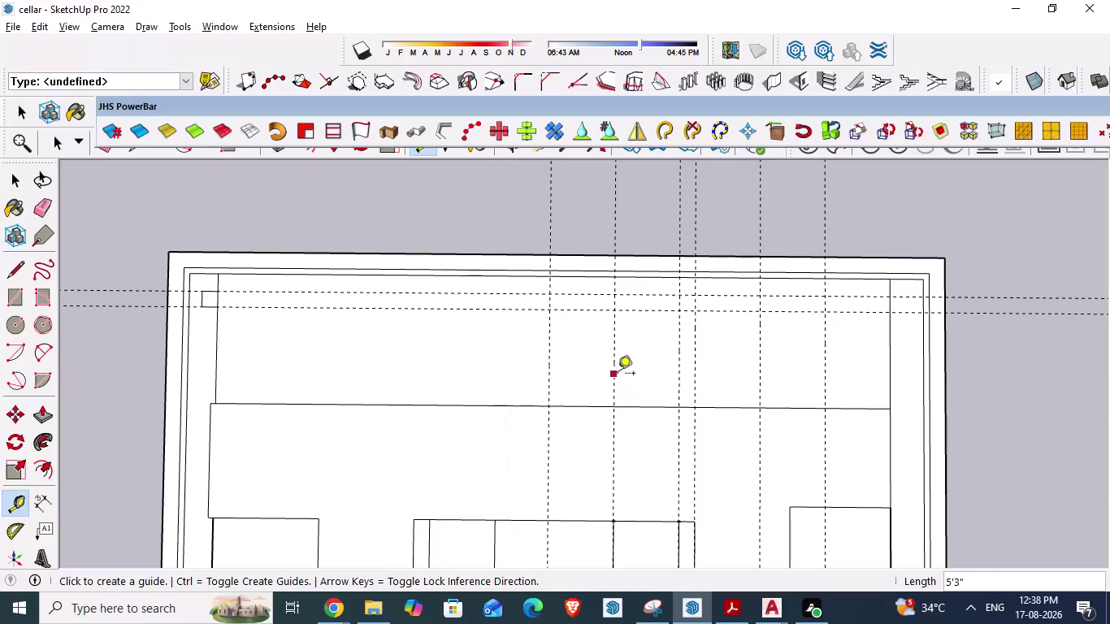
Add a vertical guide 8'3" left of the previous guide, then switch to the AutoCAD plan.
click(548, 365)
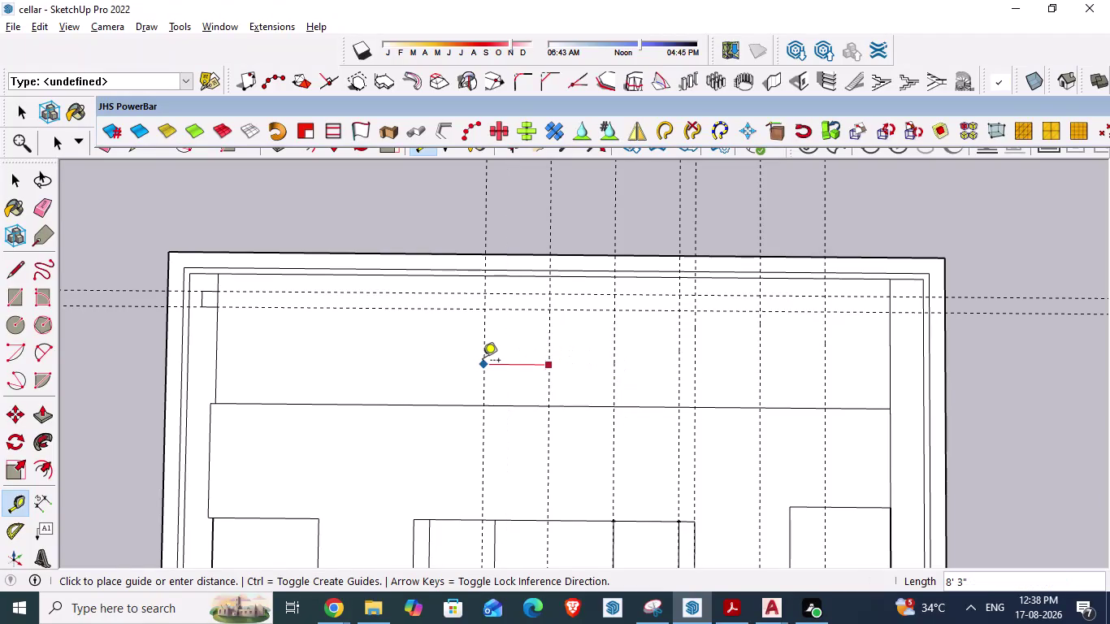
key(8)
key(BackSpace)
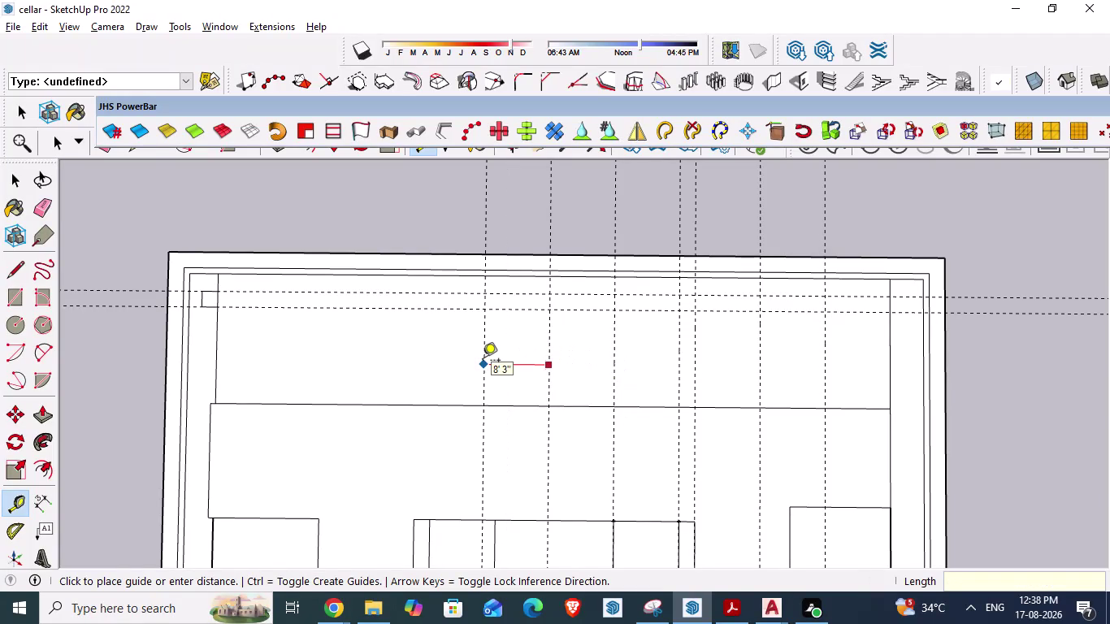
key(5)
text('8")
key(Return)
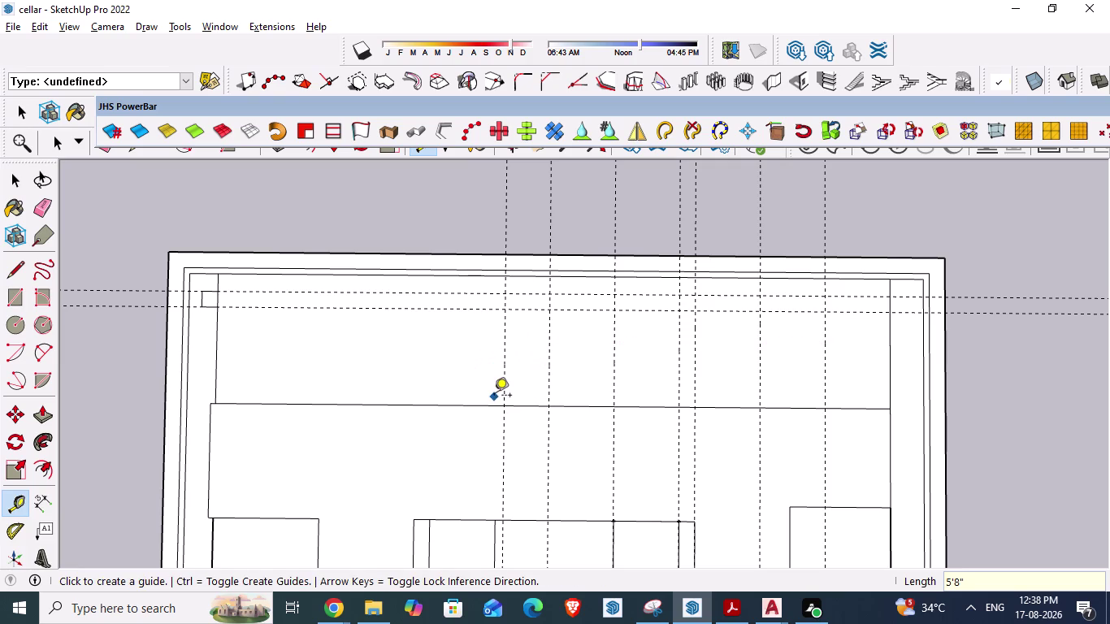
key(alt+Tab)
Zoom out in AutoCAD to check the roughly 12'-7½" bay spacing, then return to SketchUp.
key(alt+Tab)
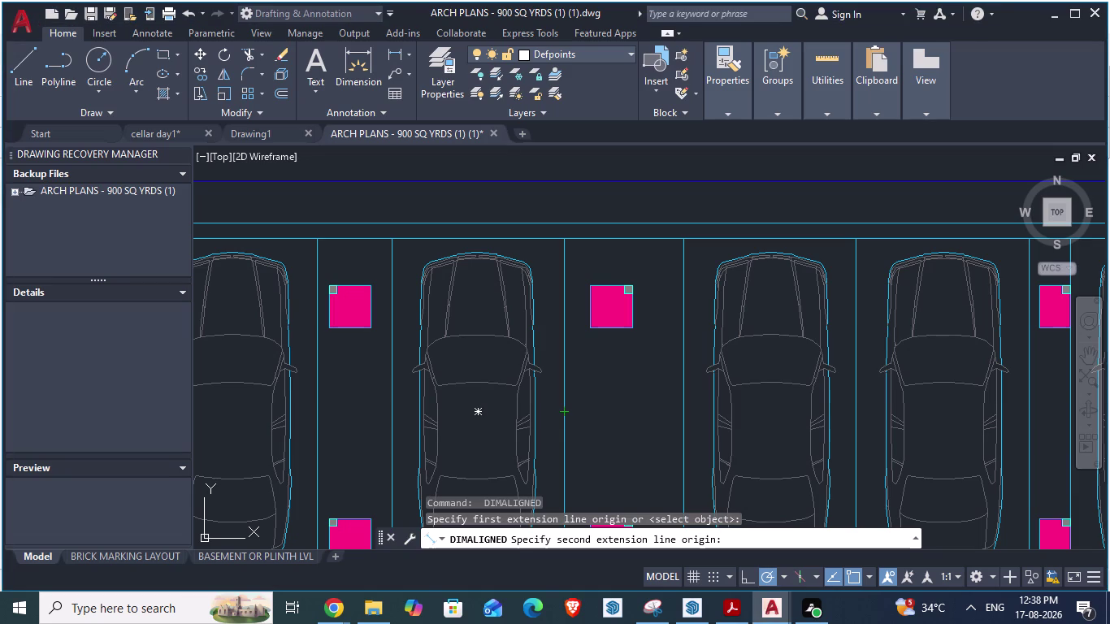
scroll(down, 3)
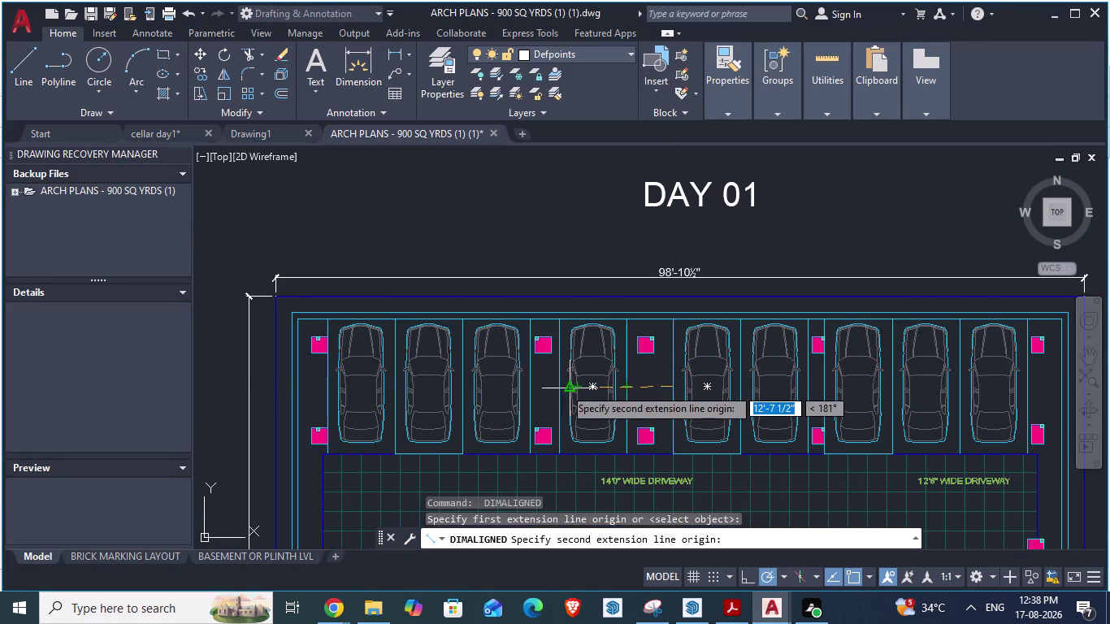
key(space)
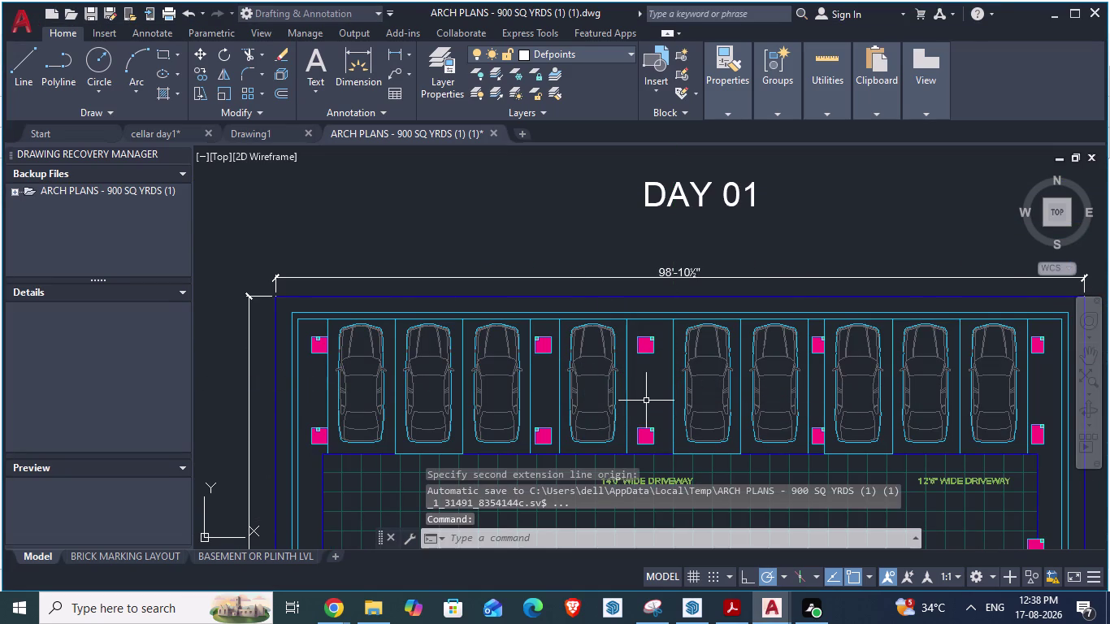
key(alt+Tab)
Place another vertical guide 8'3" further left of the last guide.
key(alt+Tab)
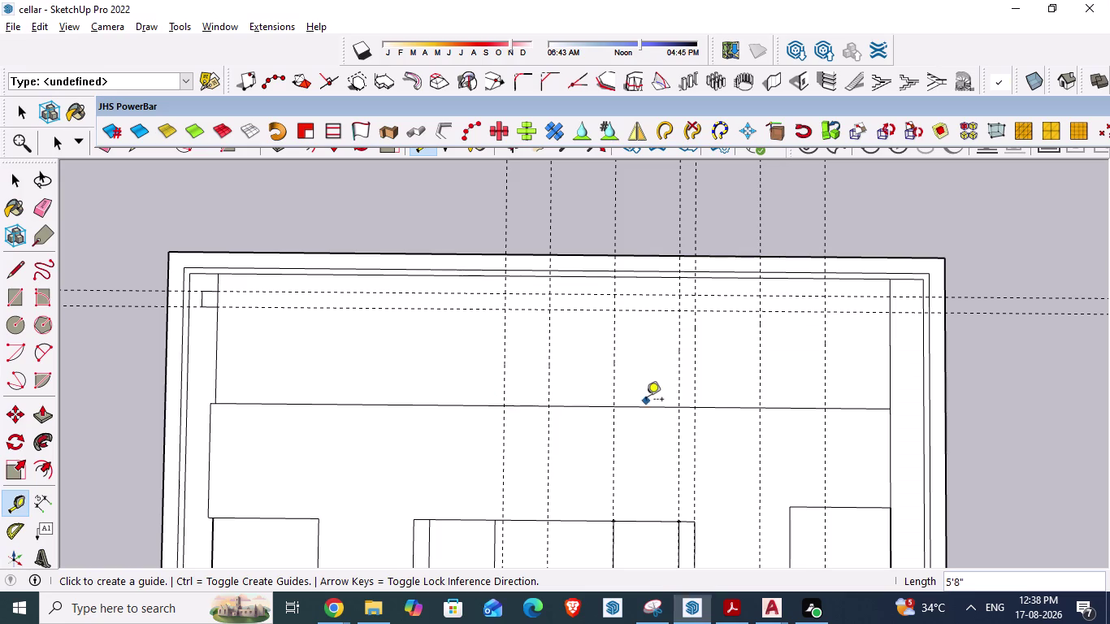
click(504, 358)
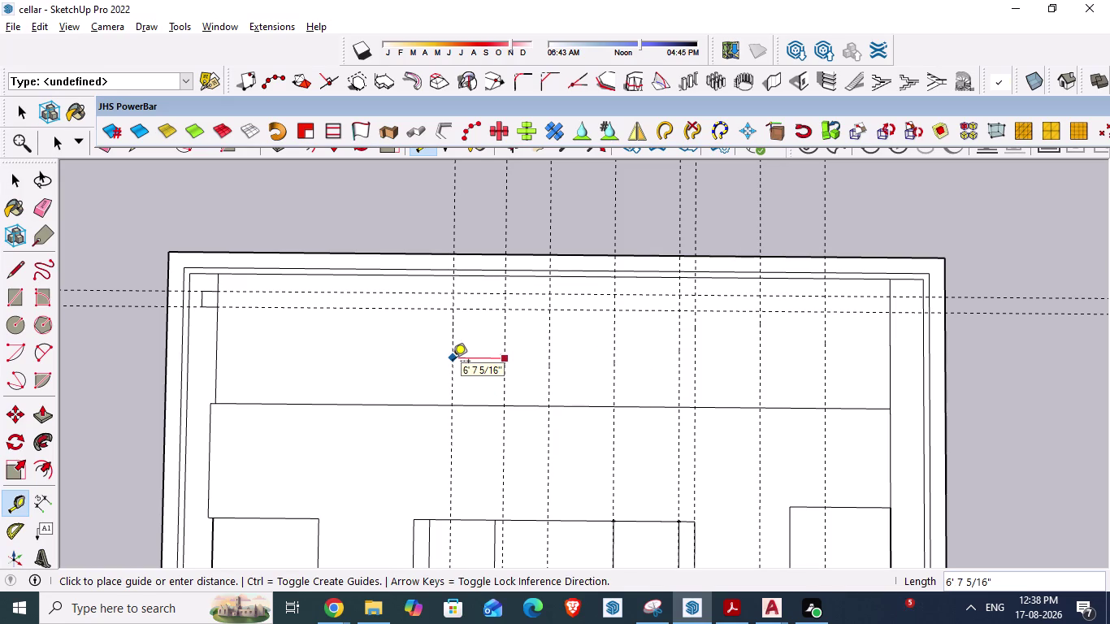
text(8'3)
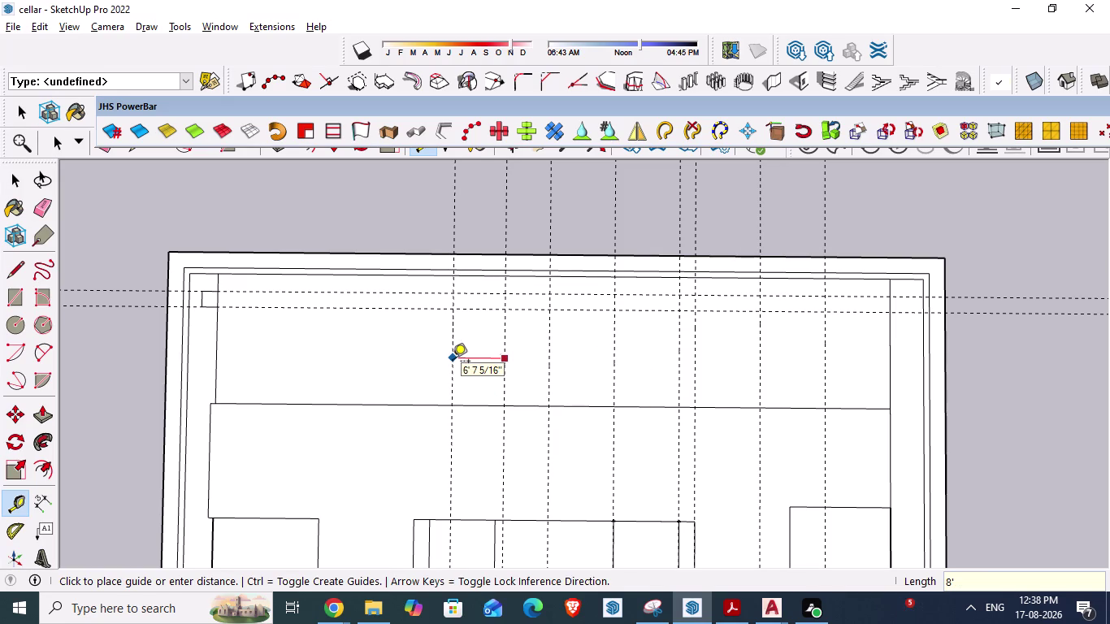
text(")
key(Return)
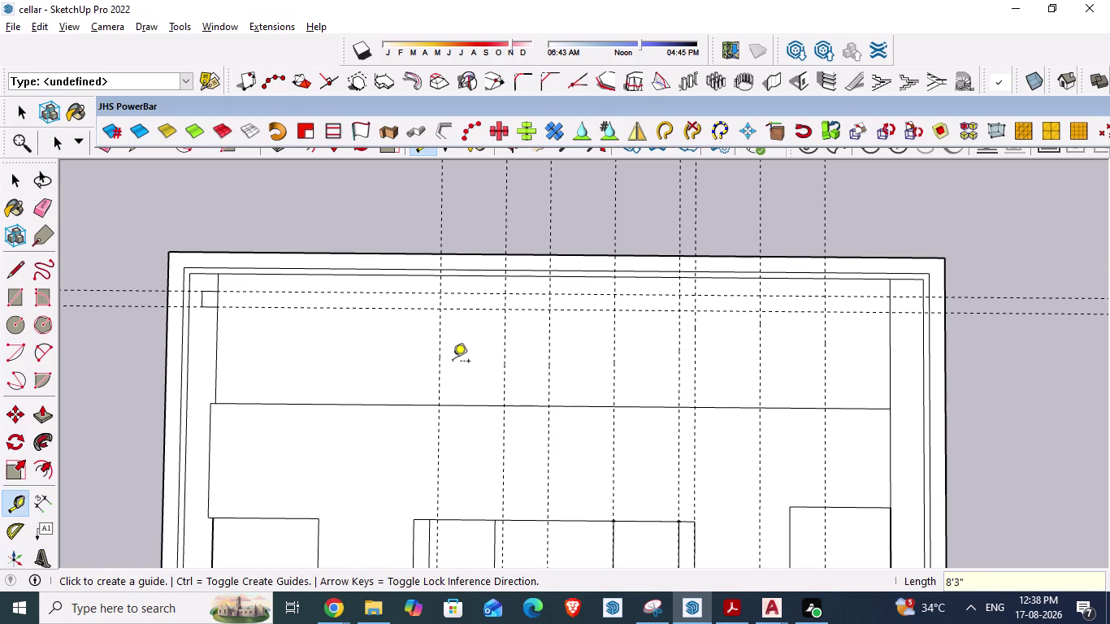
Start an aligned dimension from a column in the AutoCAD plan, then return to SketchUp.
key(alt+Tab)
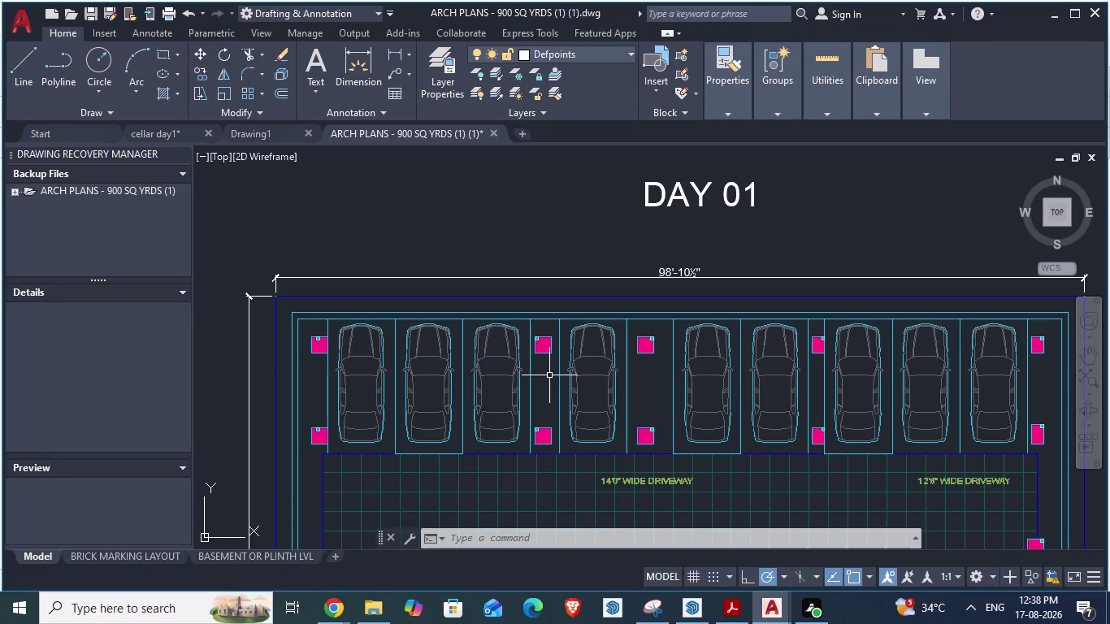
key(space)
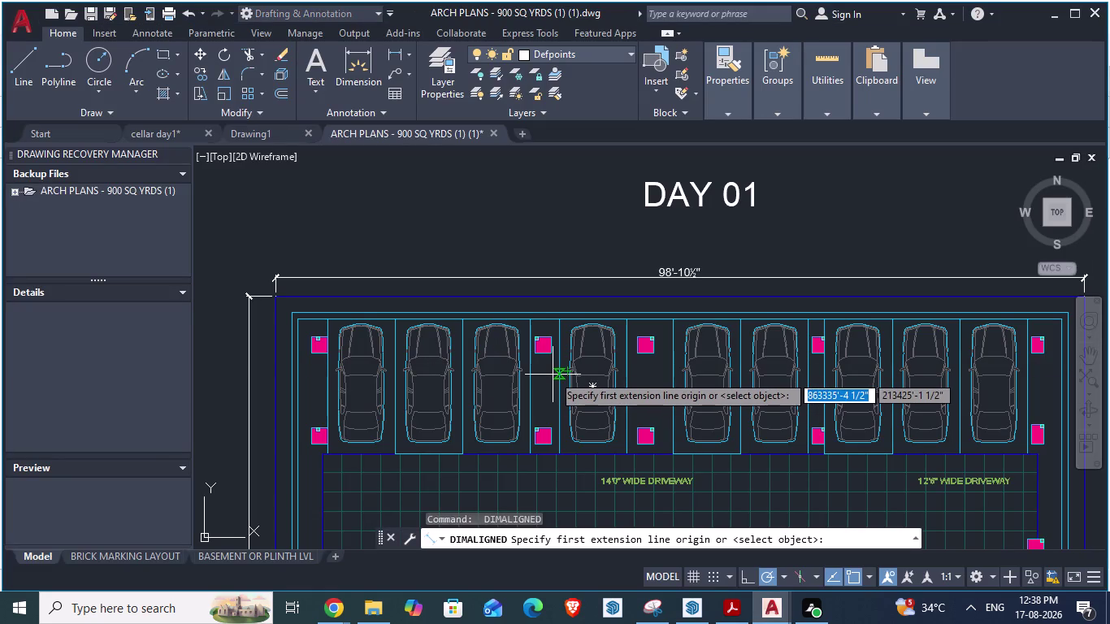
click(552, 374)
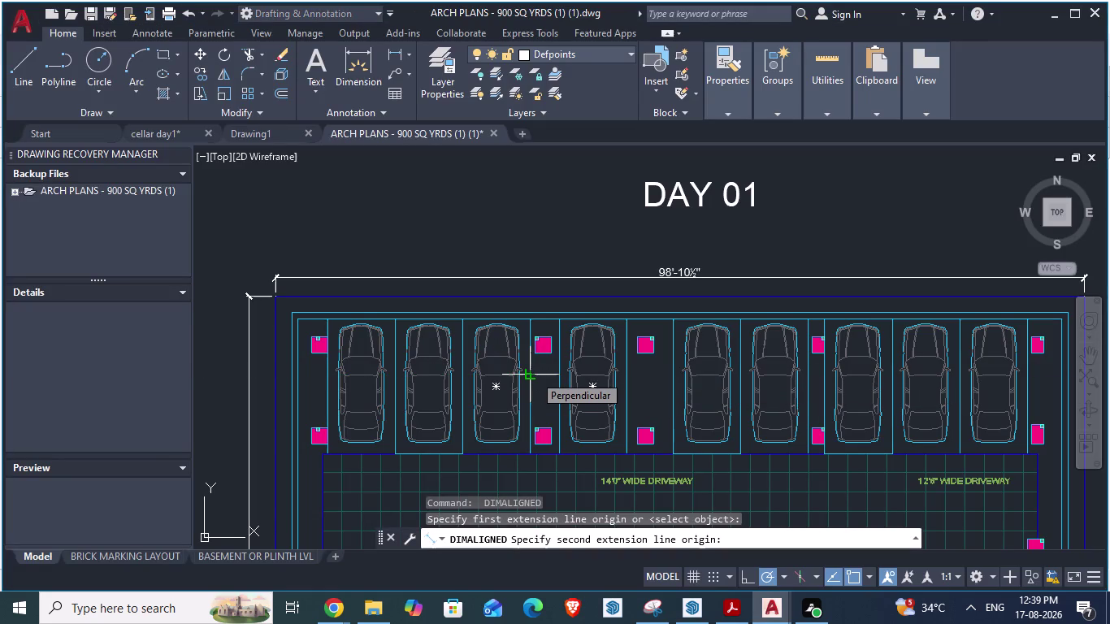
key(alt+Tab)
key(alt+Tab)
key(alt+Tab)
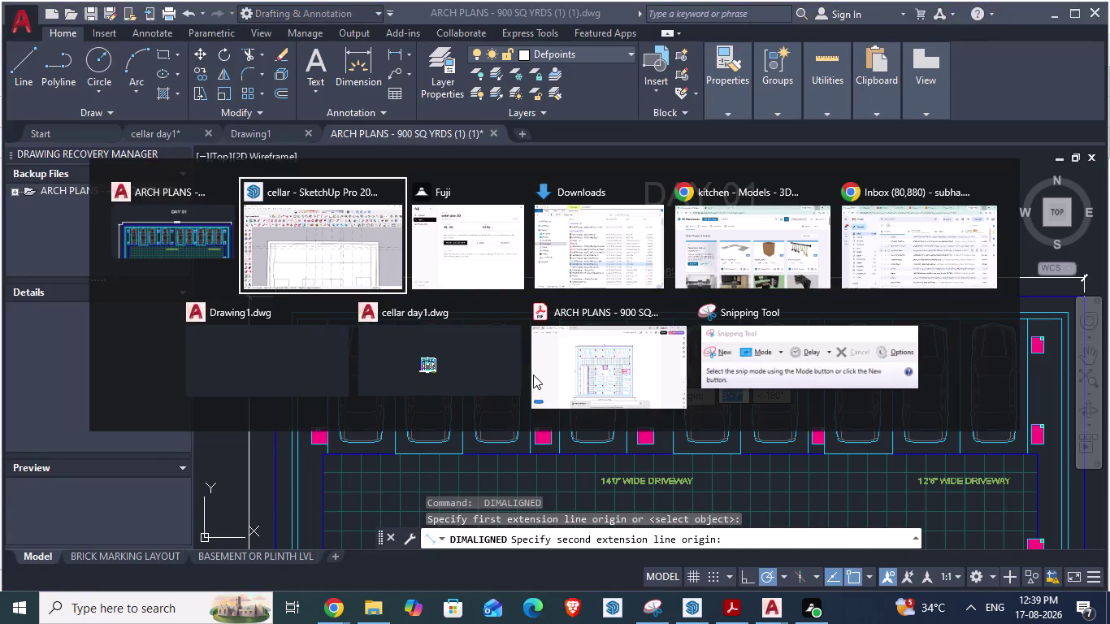
click(443, 359)
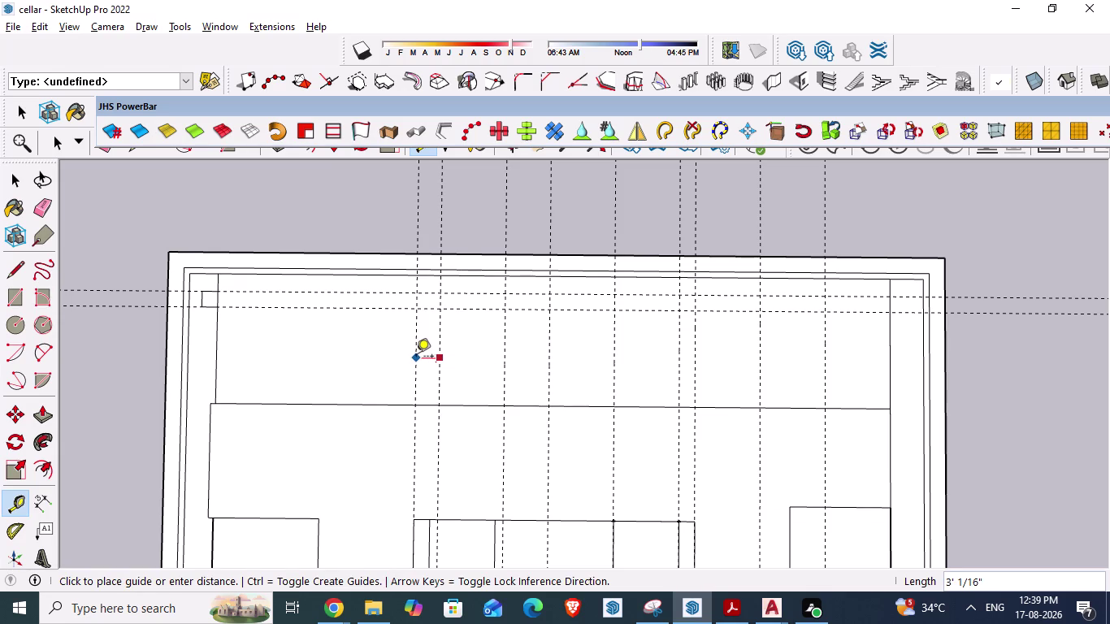
Lay guides toward the left wall at offsets of 3'7", then 8'3" and 8'3".
text(3'7")
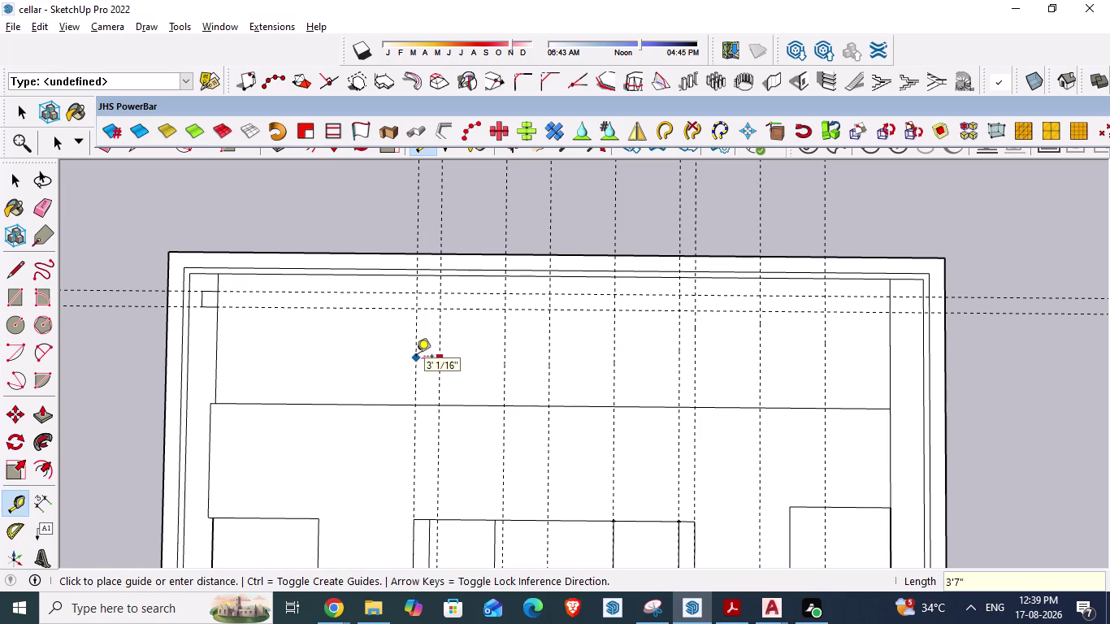
key(Return)
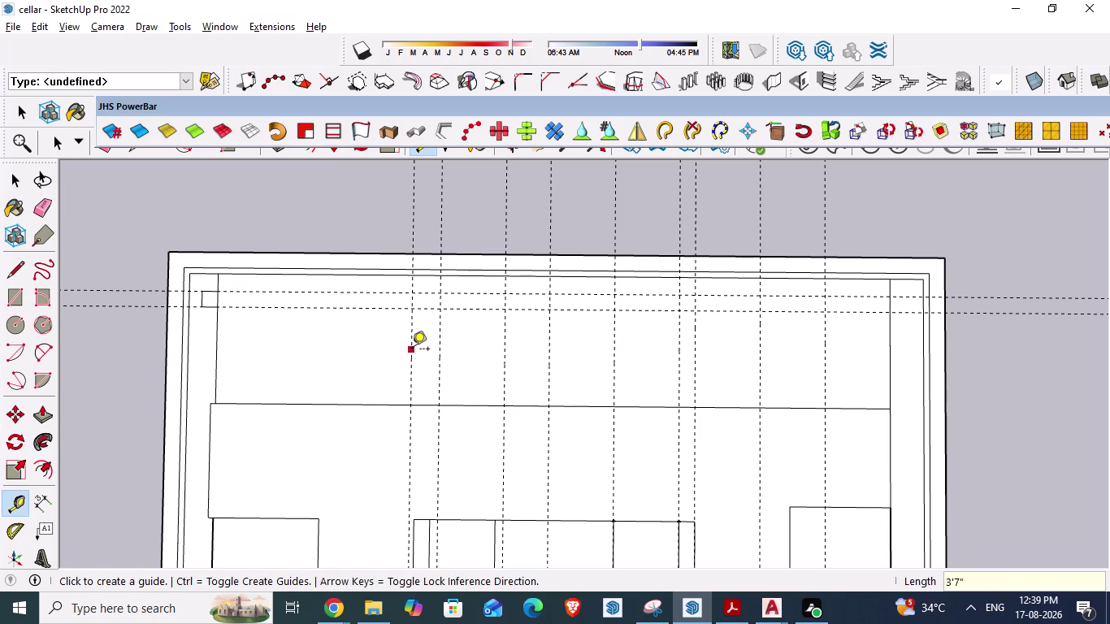
click(412, 350)
text(8')
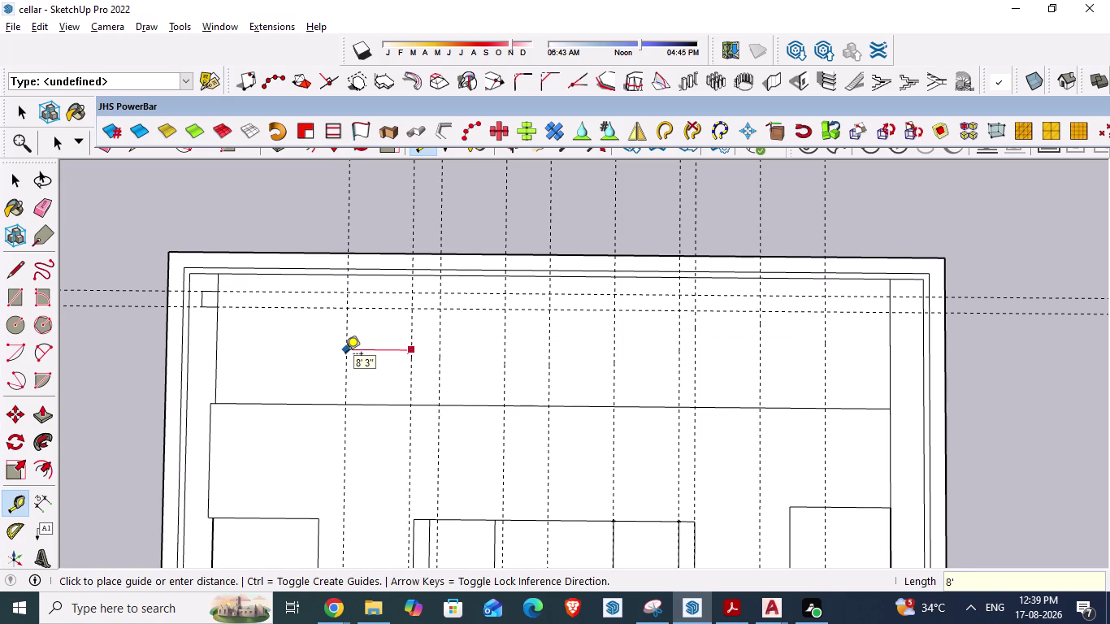
text(3")
key(Return)
click(346, 355)
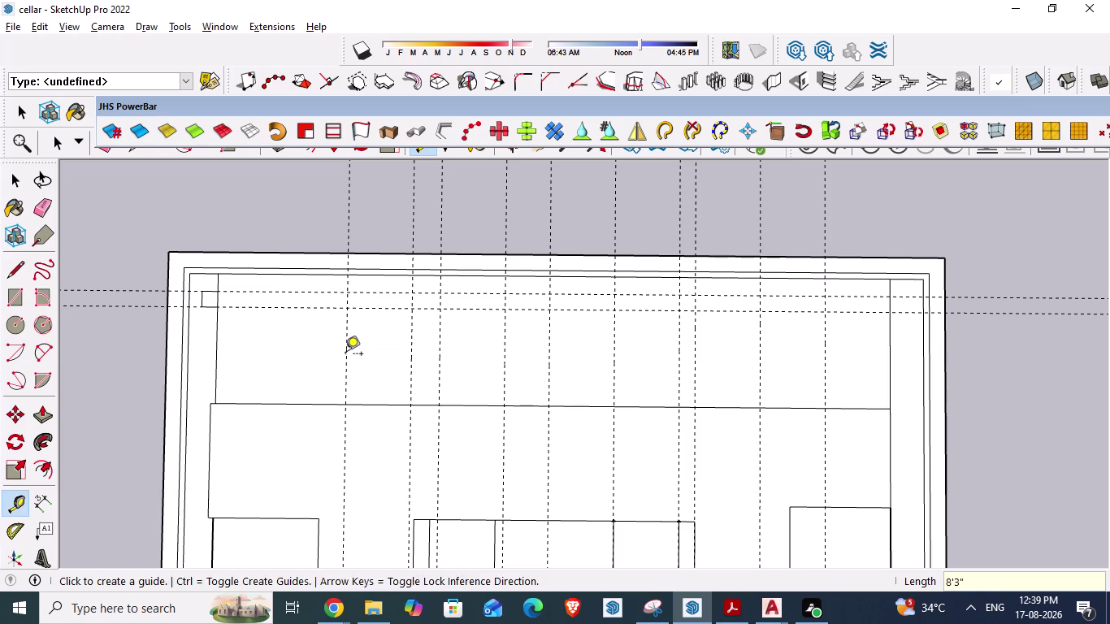
text(8')
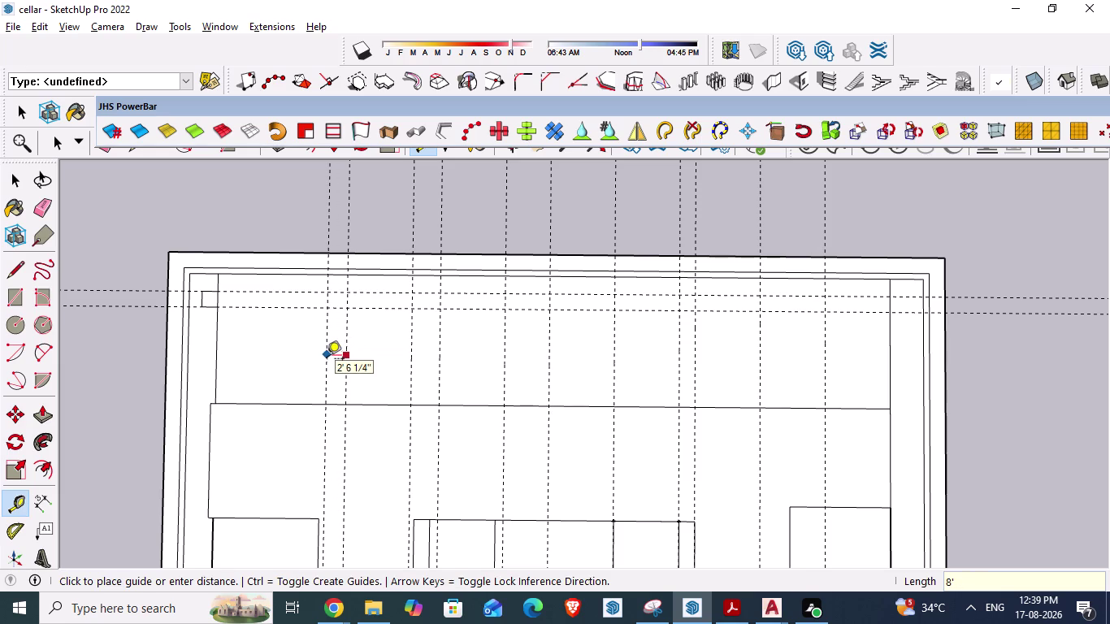
text(3")
key(Return)
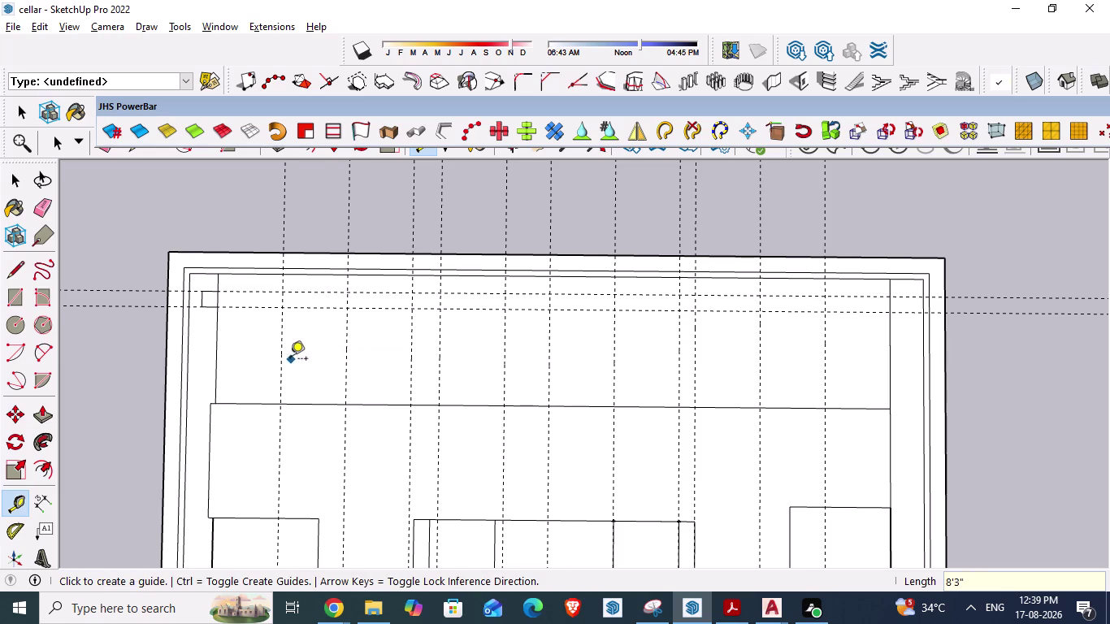
click(280, 357)
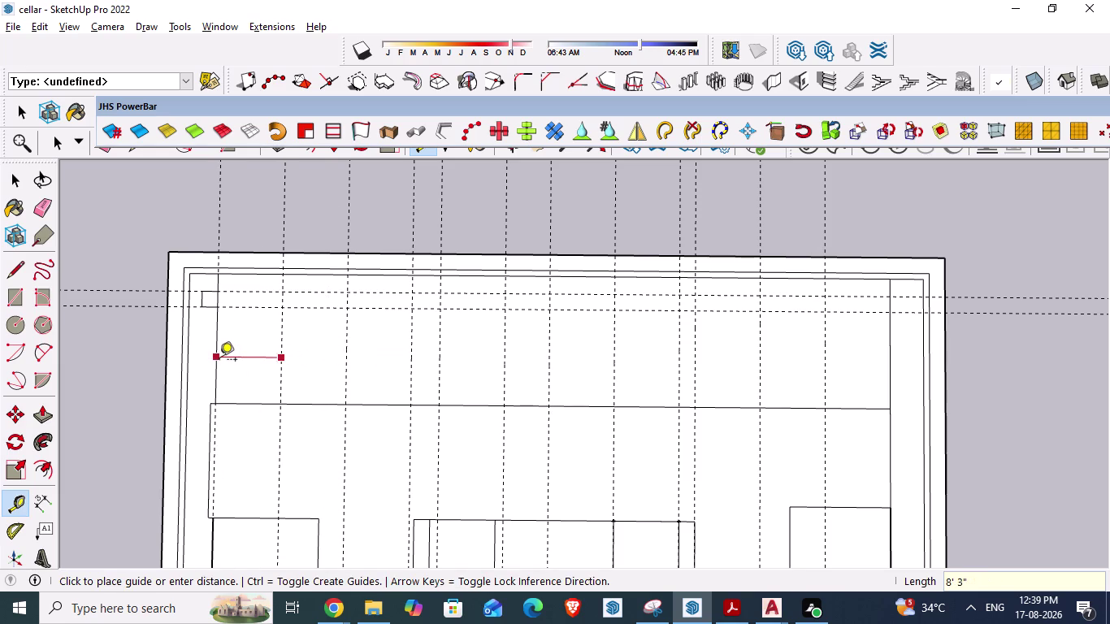
key(Escape)
Draw vertical bay lines along the five left guides from the top wall to the horizontal edge.
key(l)
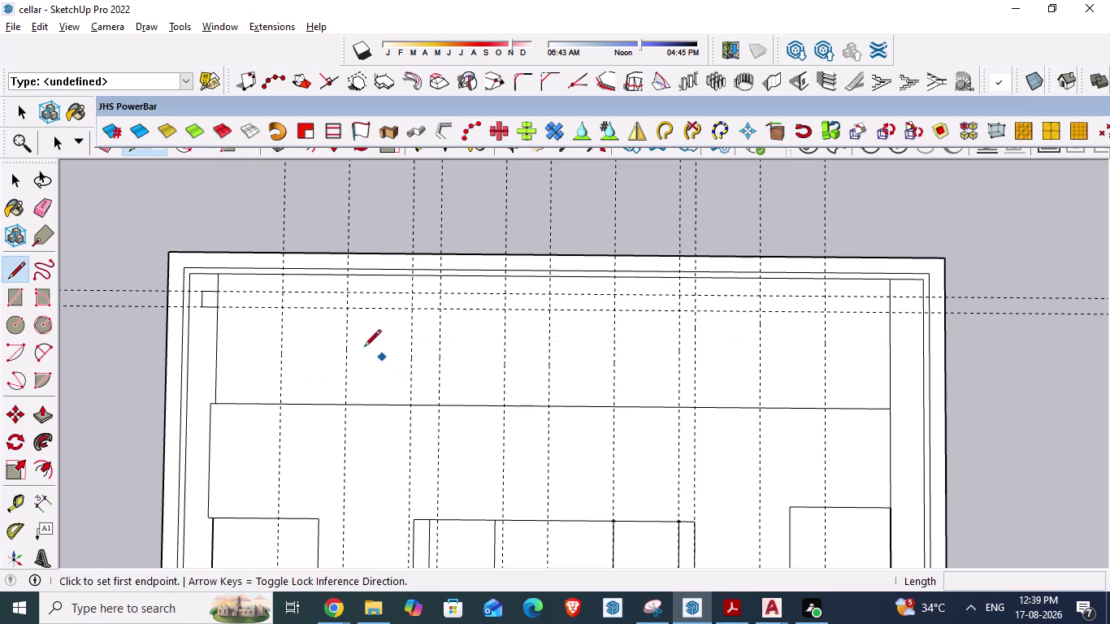
click(281, 278)
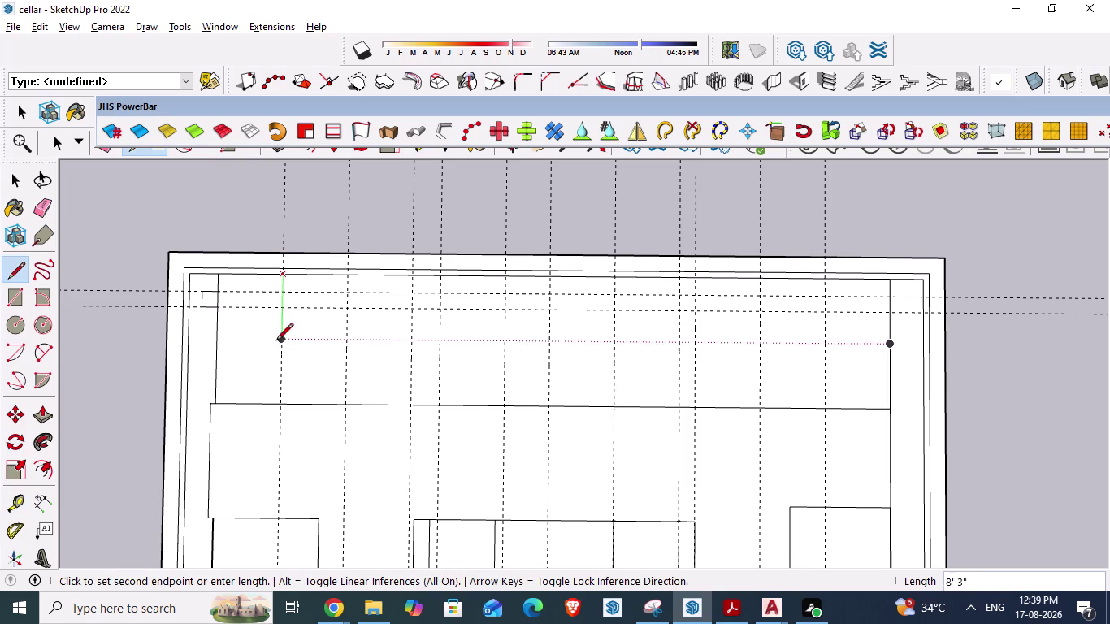
click(282, 405)
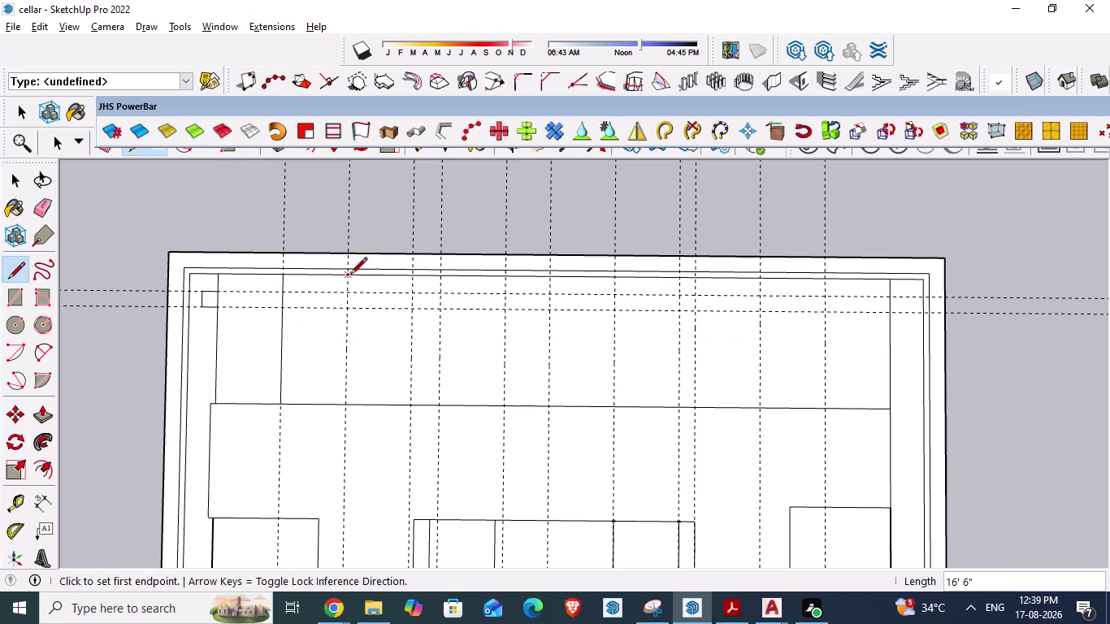
click(349, 276)
click(342, 402)
click(412, 278)
click(405, 402)
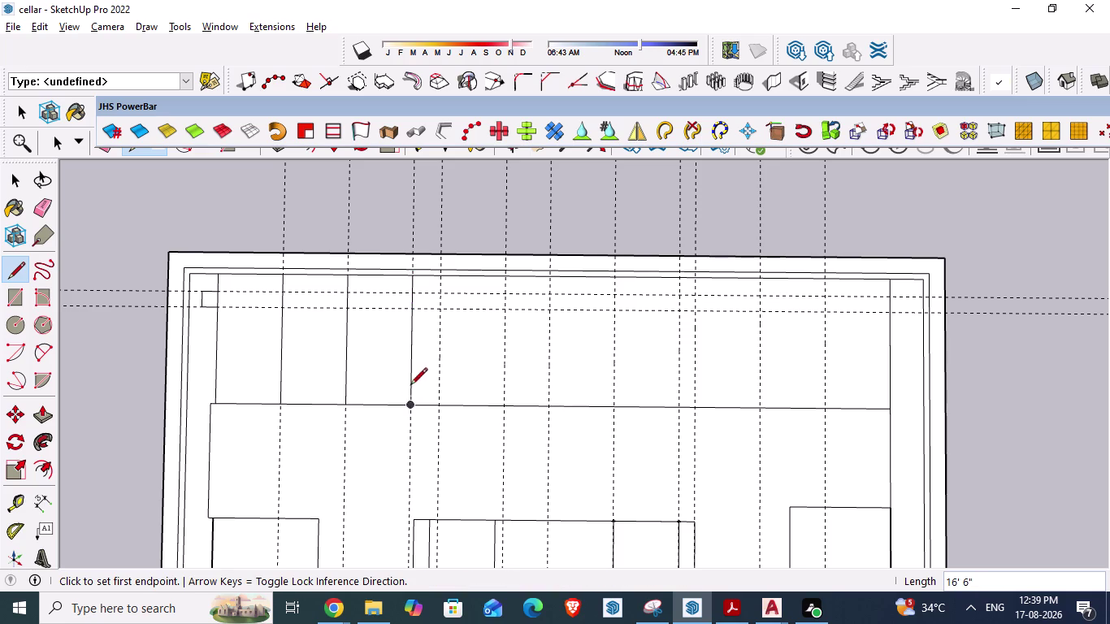
click(440, 276)
click(443, 403)
click(507, 281)
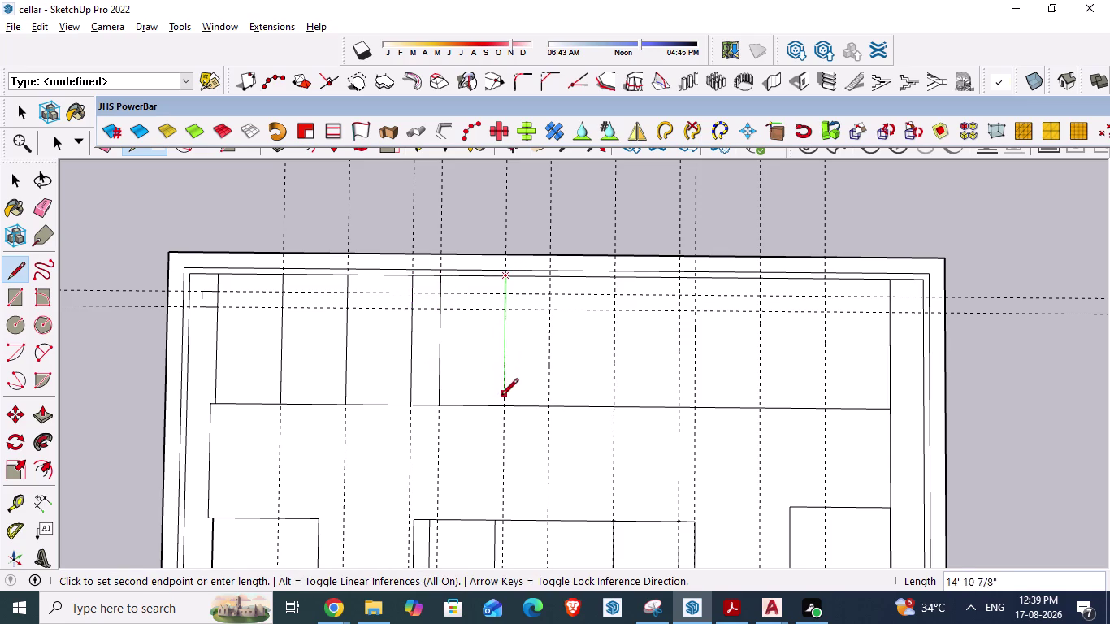
click(502, 406)
Draw the remaining bay lines along the right-hand guides, then stop drawing and save.
click(549, 280)
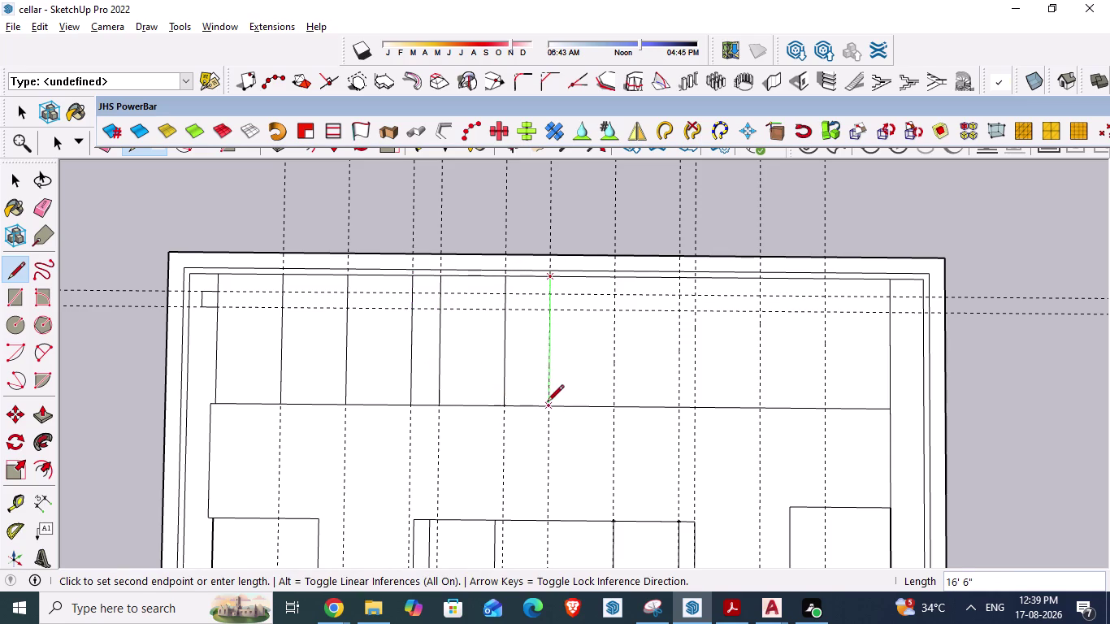
click(547, 403)
click(612, 281)
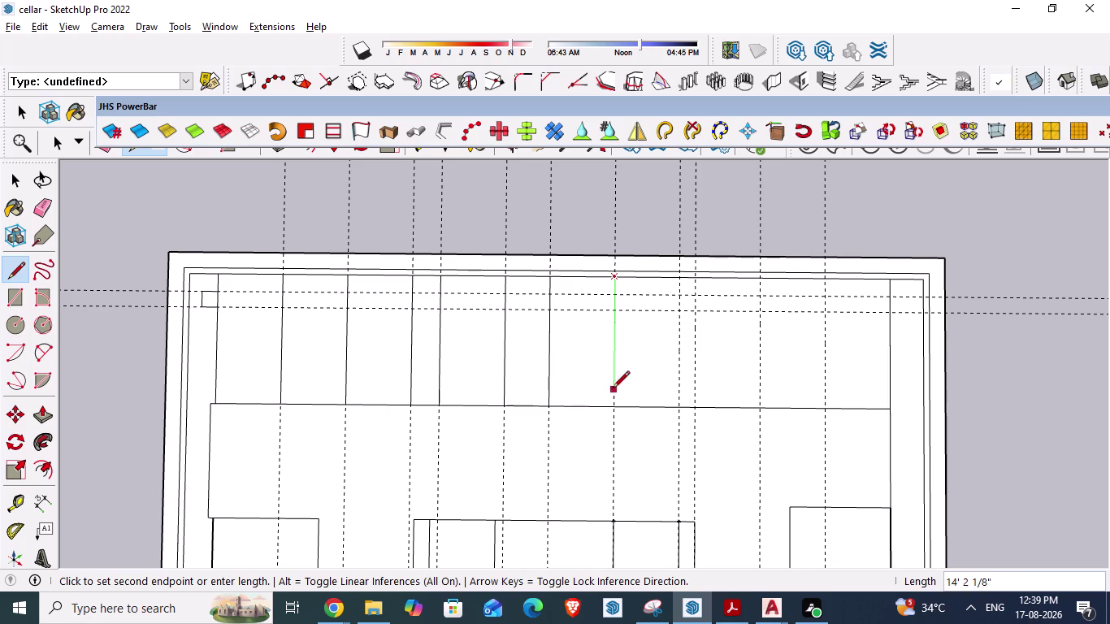
click(612, 405)
click(678, 279)
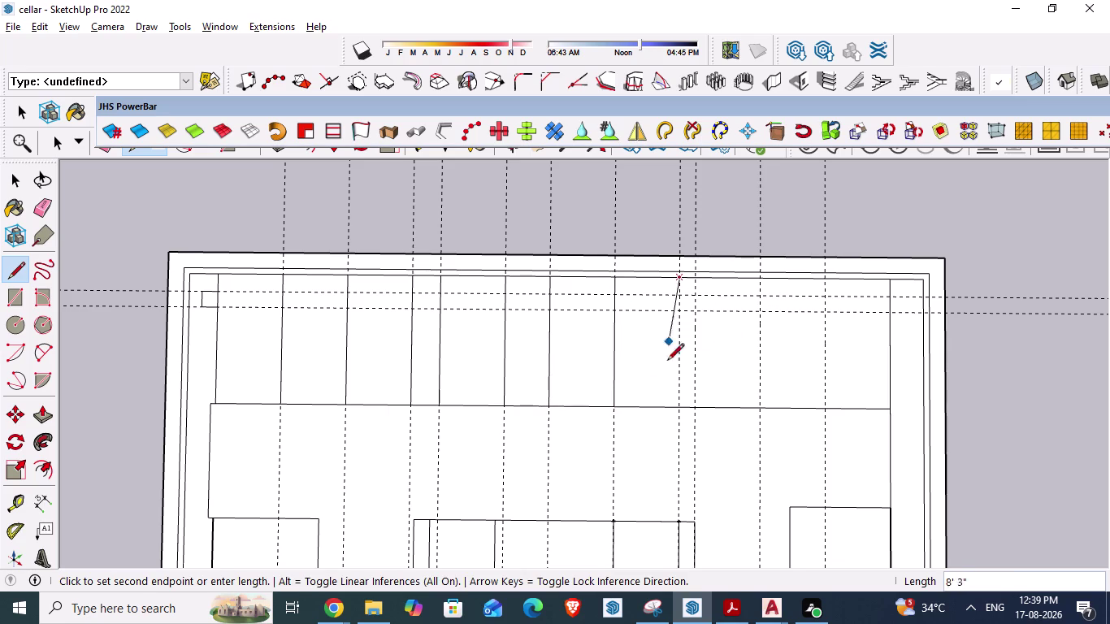
click(676, 403)
click(697, 281)
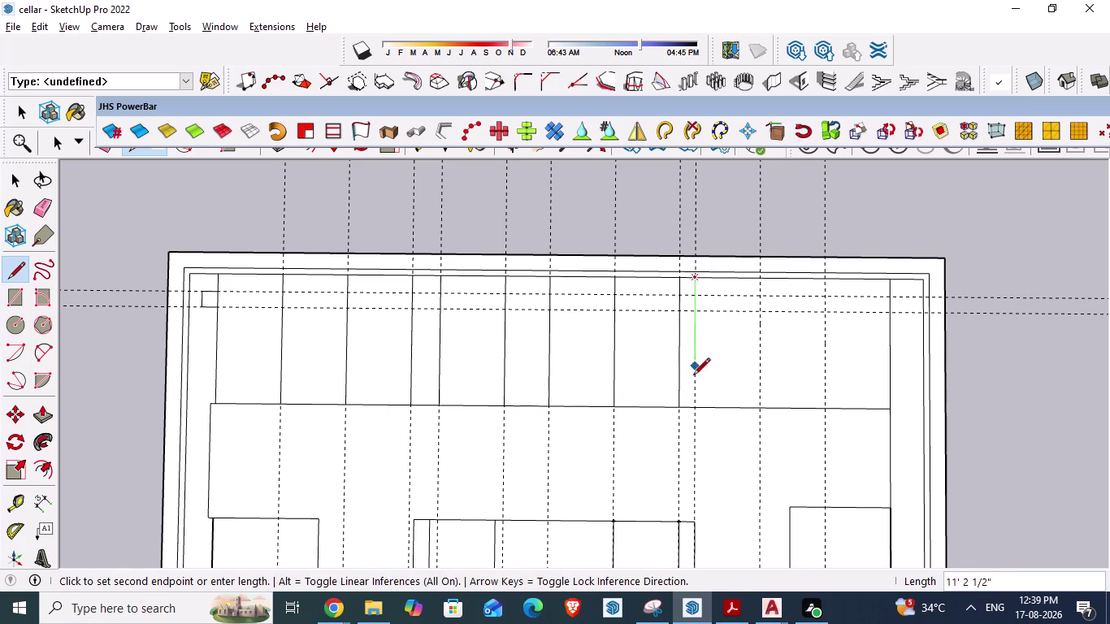
click(700, 402)
click(759, 281)
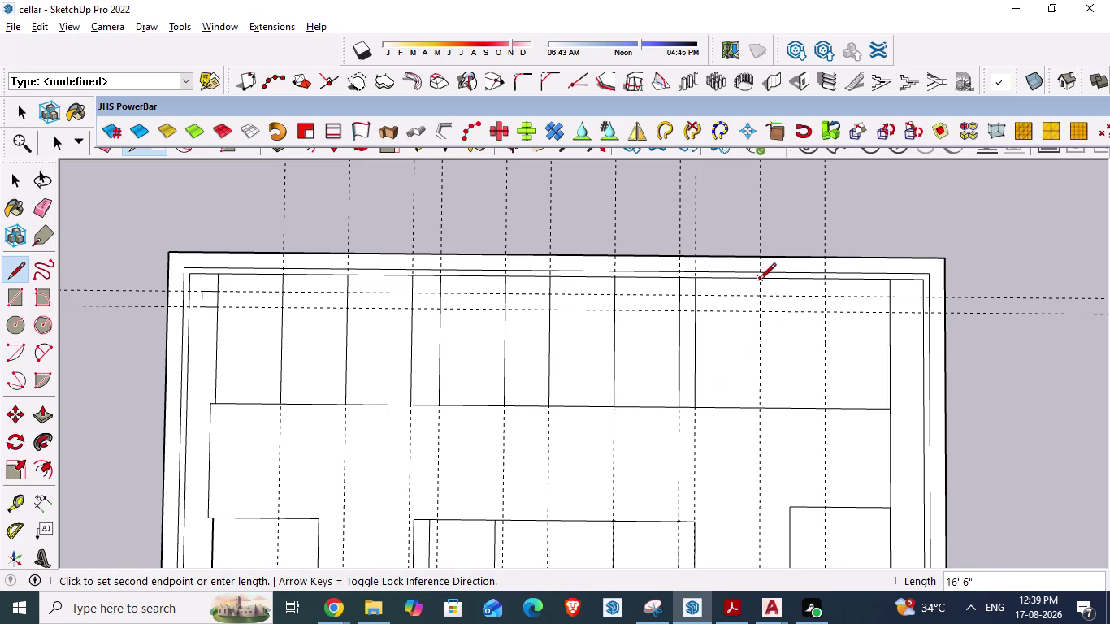
click(762, 405)
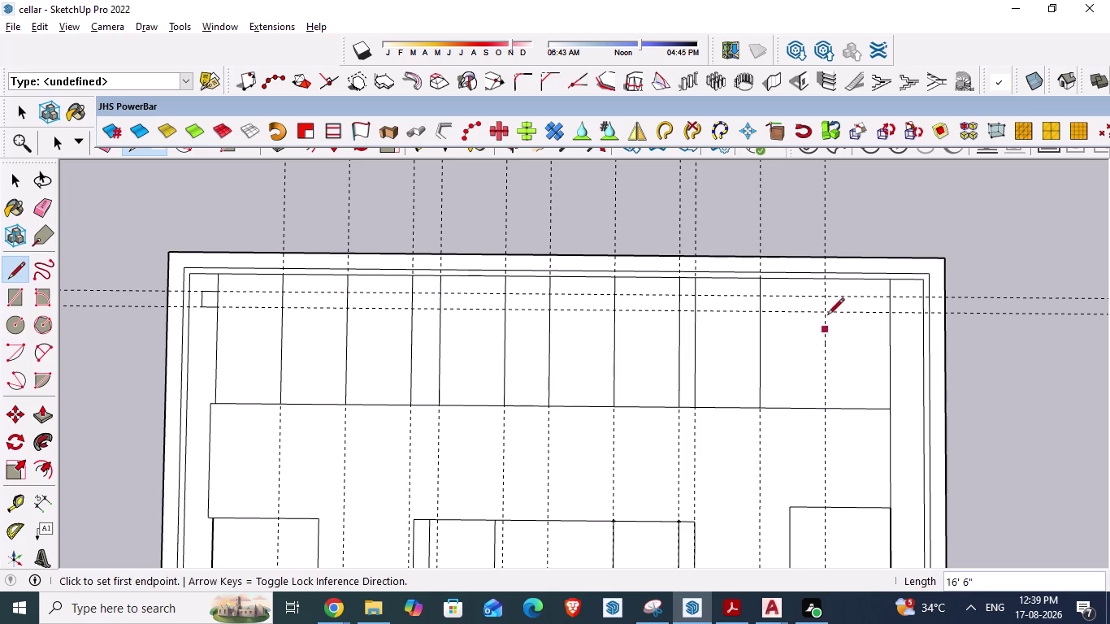
click(826, 281)
click(829, 407)
key(space)
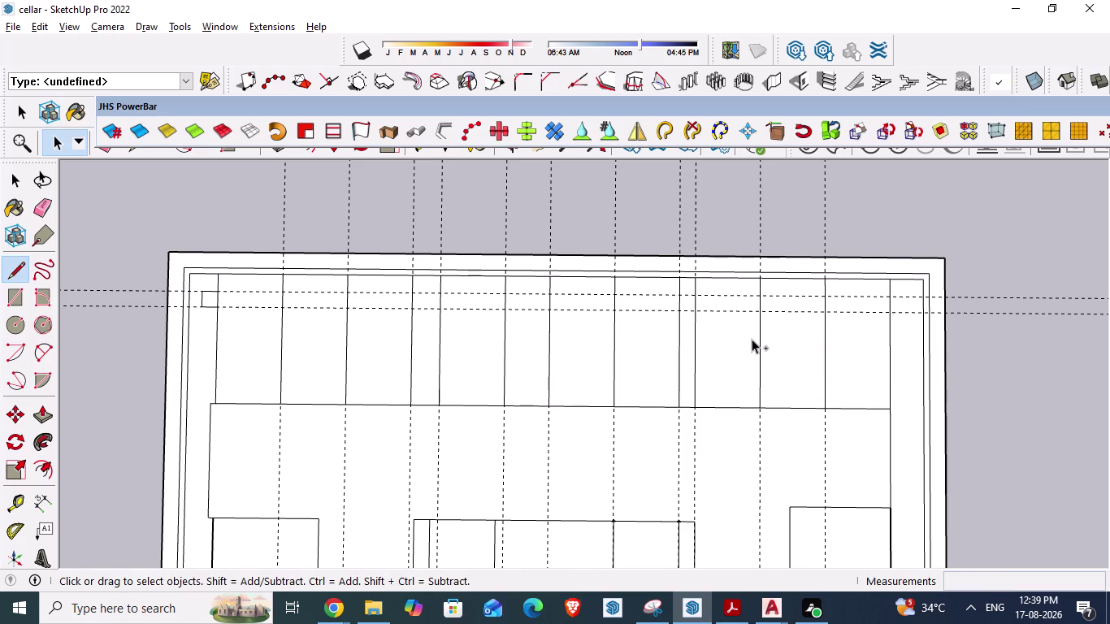
key(ctrl+s)
Pick the Dimension tool and cancel a mistaken dimension started from the left wall.
scroll(up, 3)
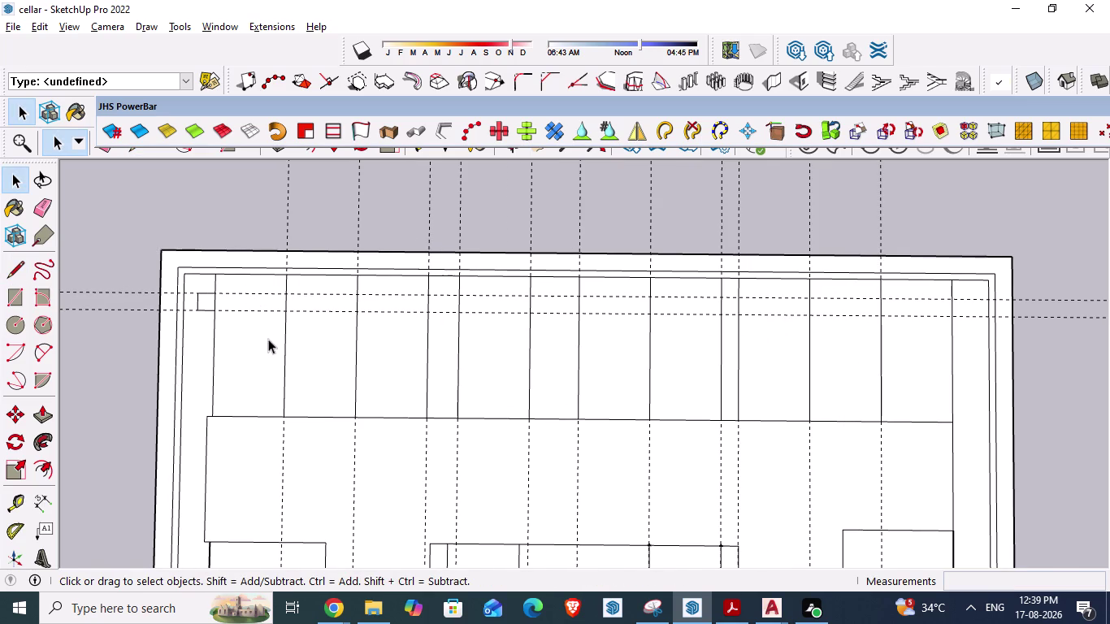
click(41, 502)
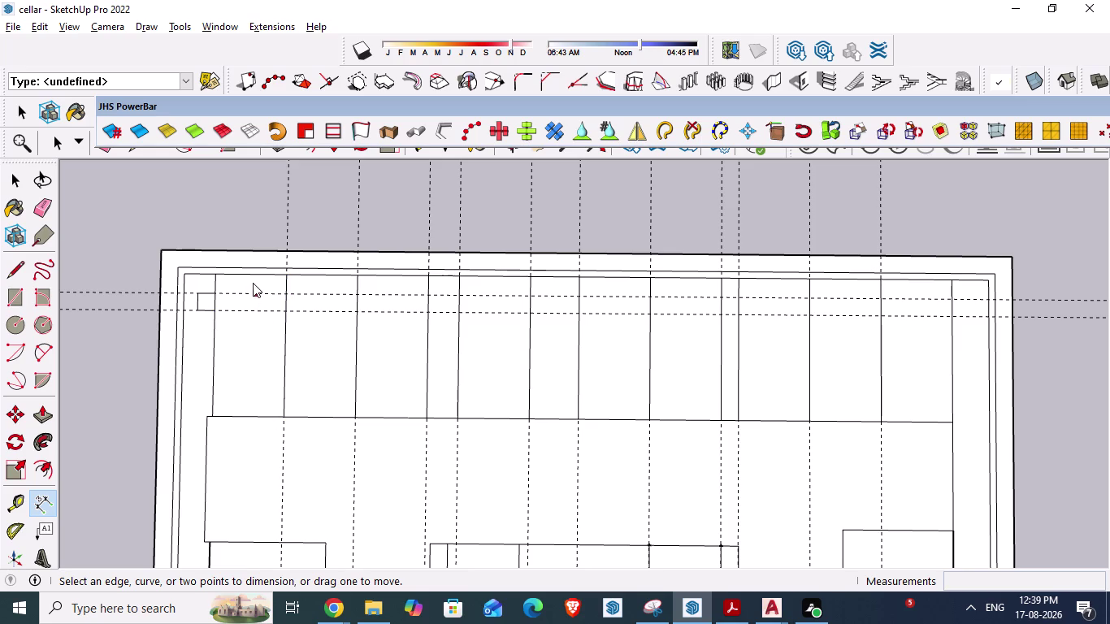
click(212, 371)
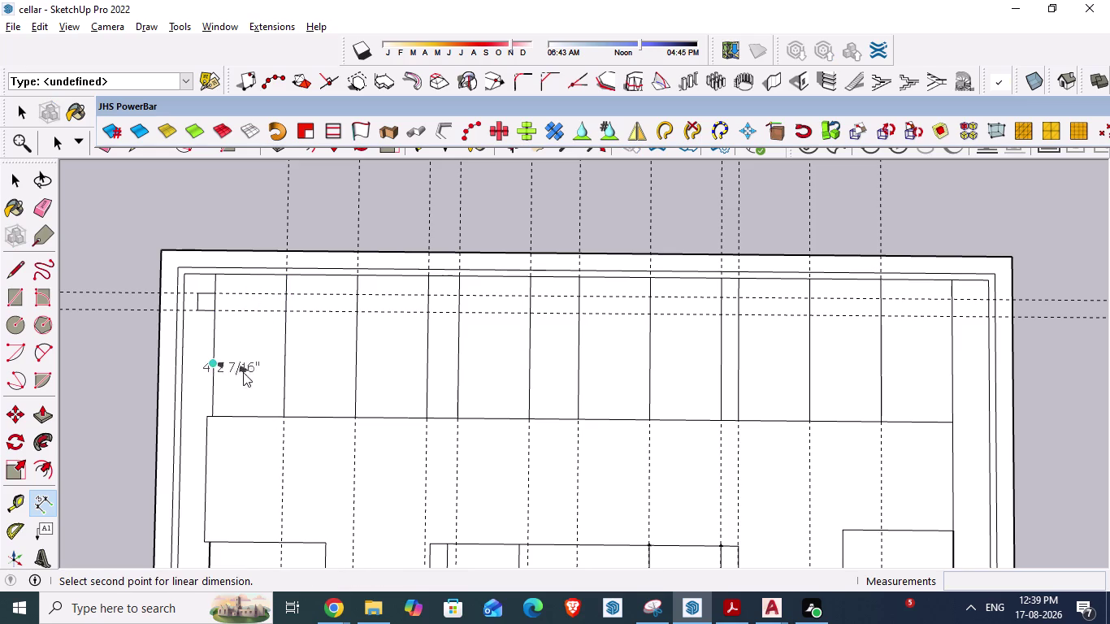
click(283, 365)
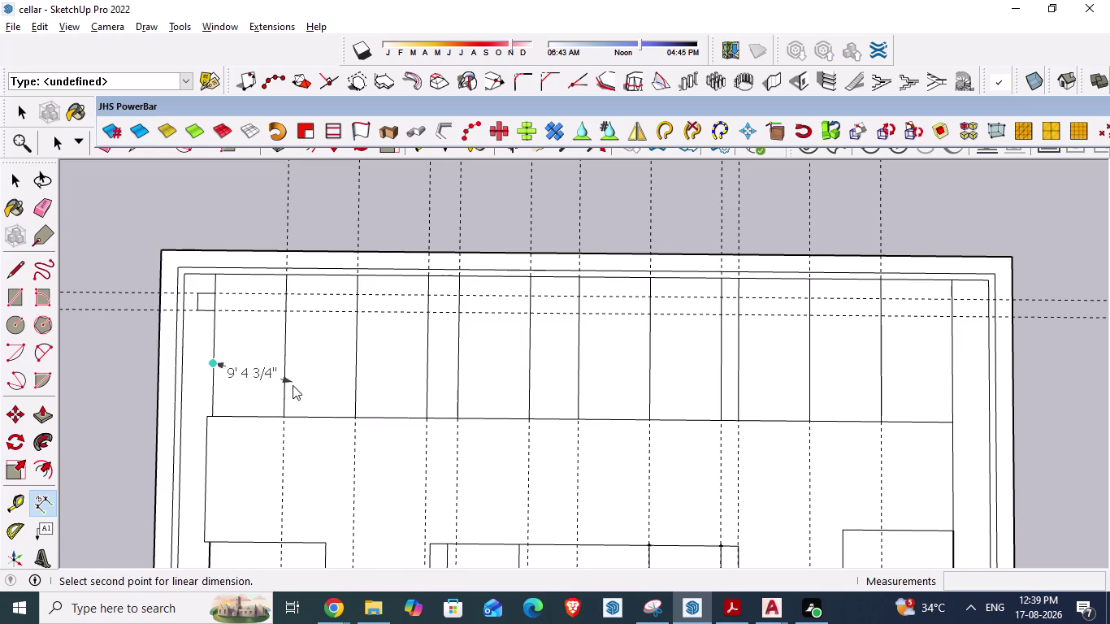
click(284, 363)
click(283, 361)
key(Escape)
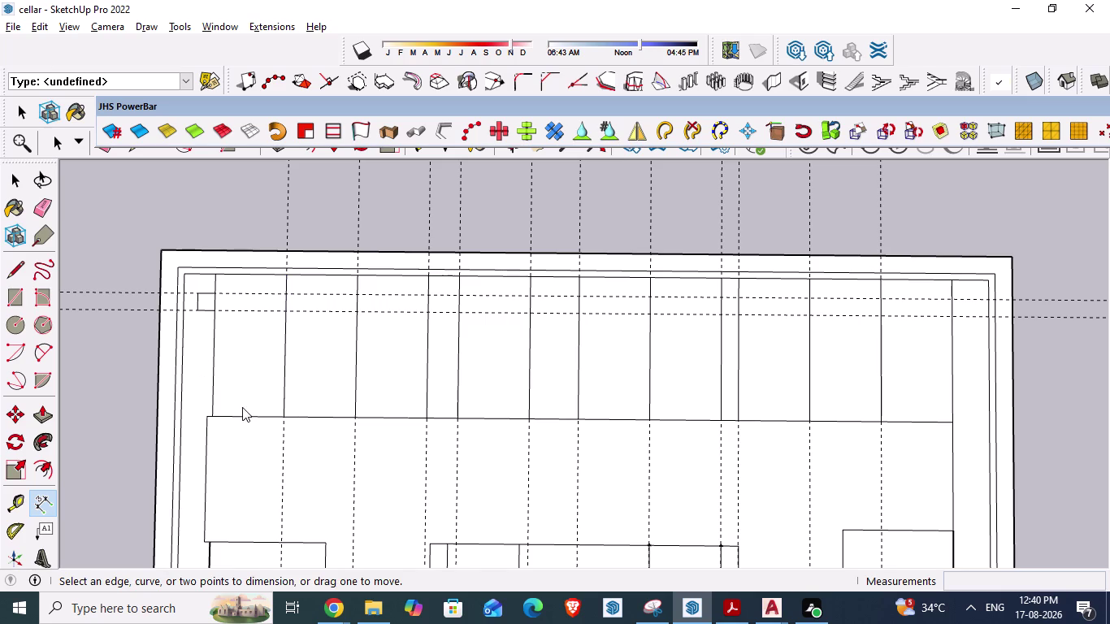
Dimension the first two 8' 3" bays along the horizontal edge.
click(46, 499)
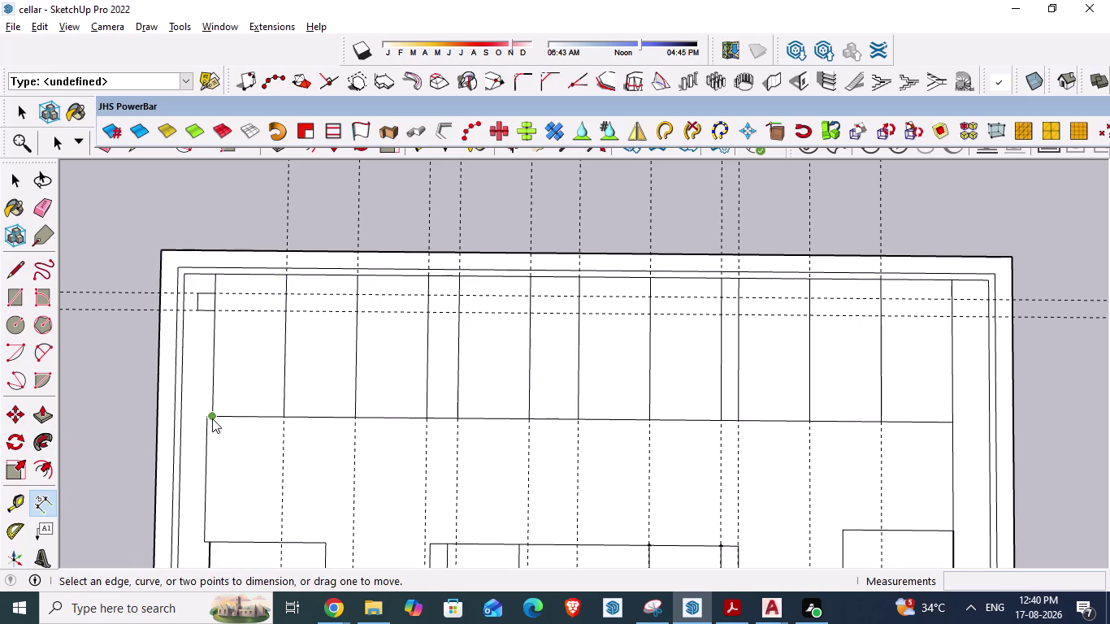
click(212, 418)
click(278, 415)
click(273, 400)
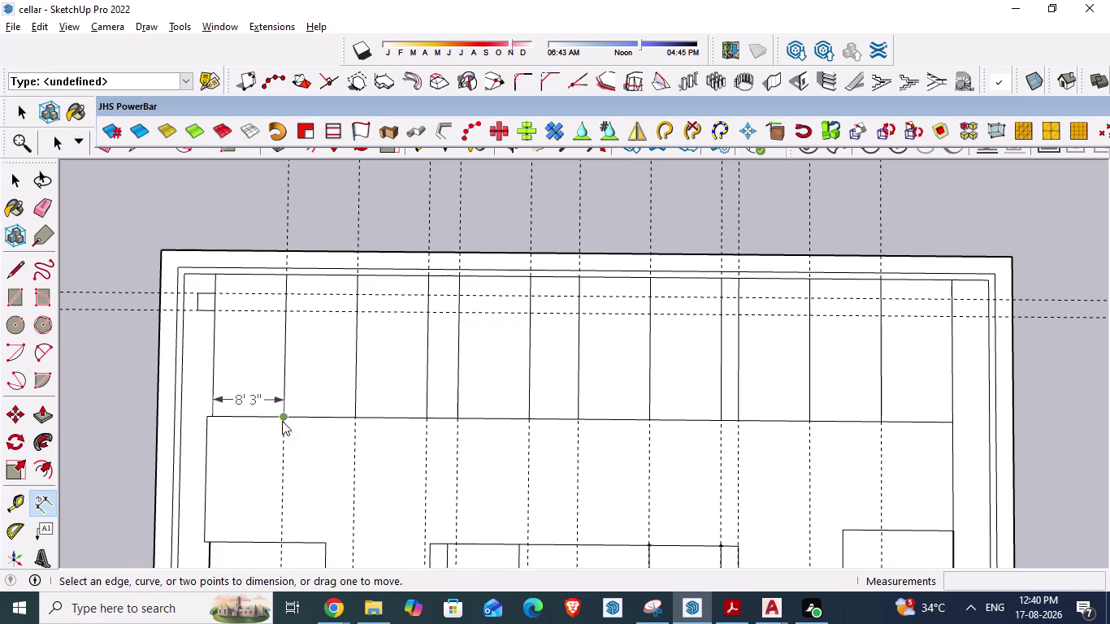
click(284, 417)
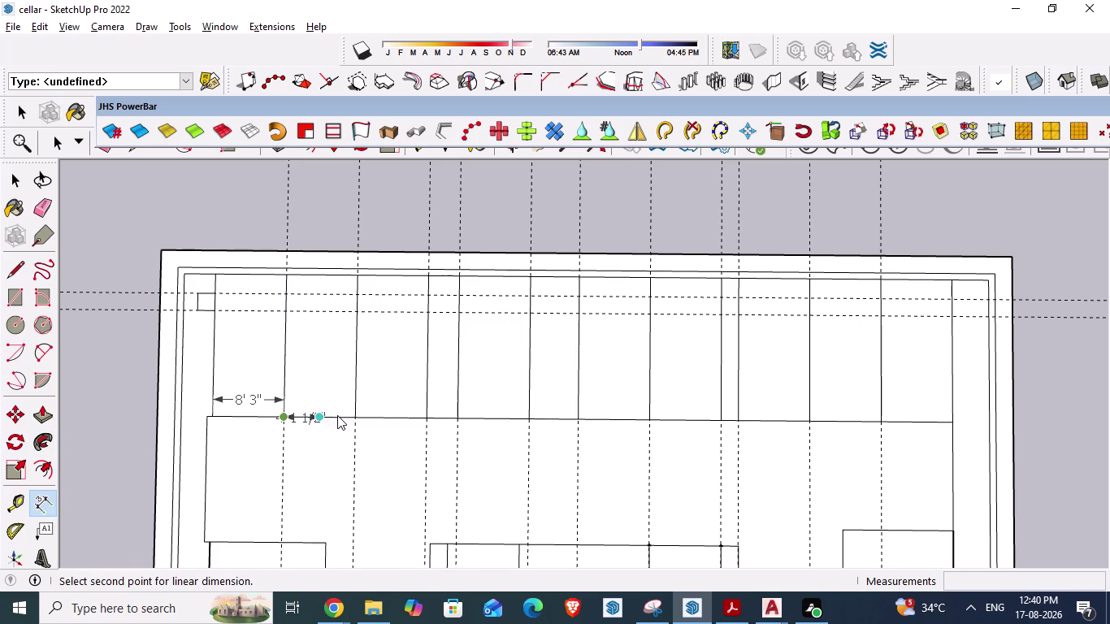
click(350, 418)
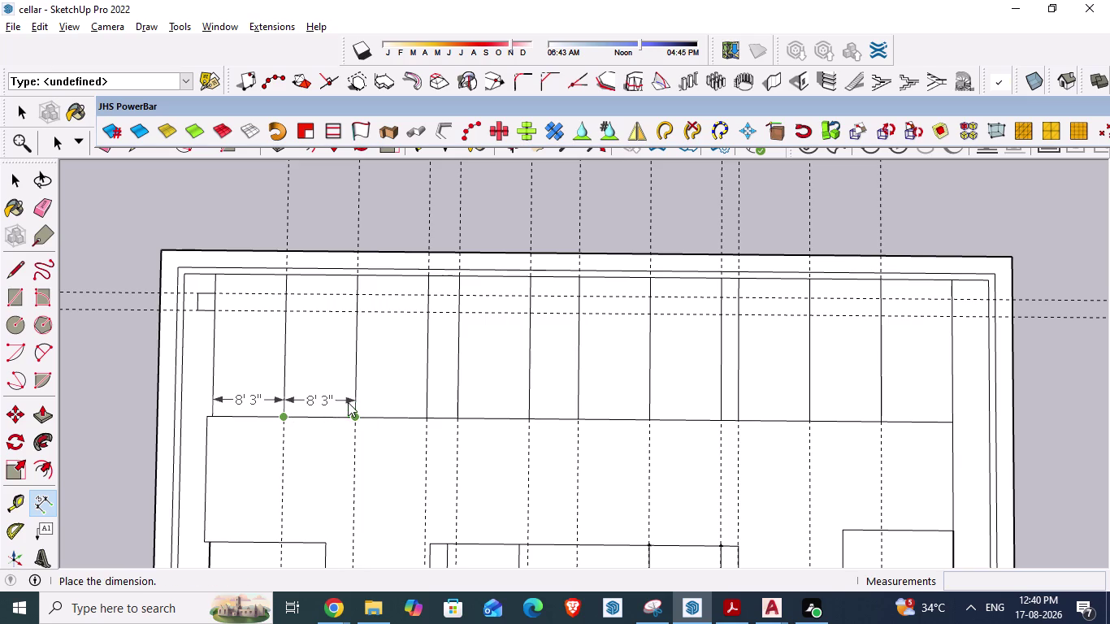
click(348, 402)
click(356, 414)
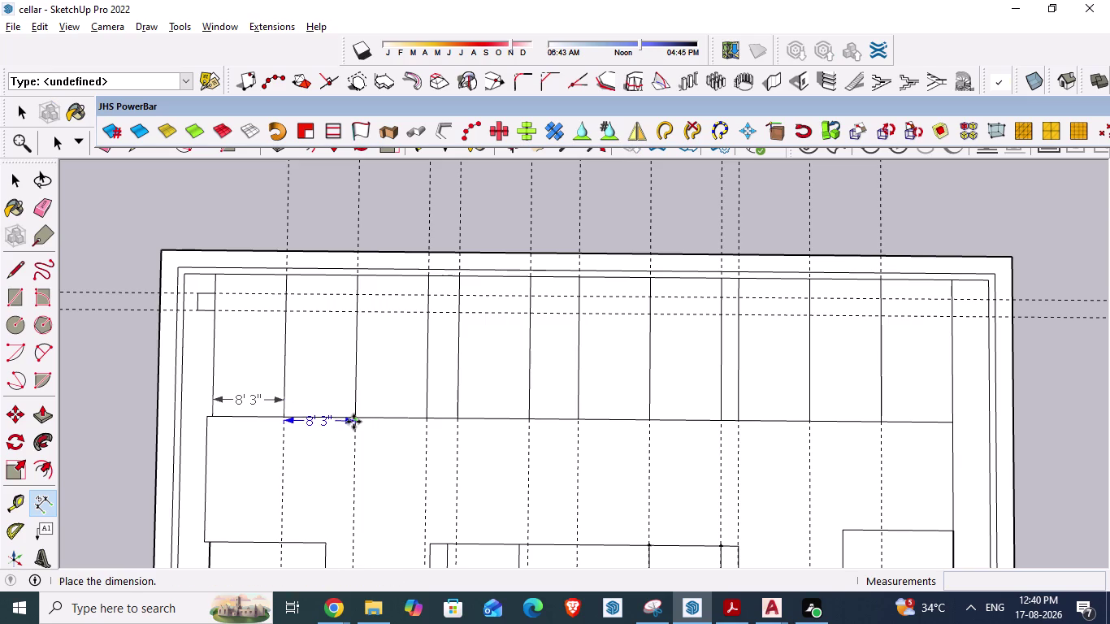
click(353, 404)
click(358, 417)
key(Escape)
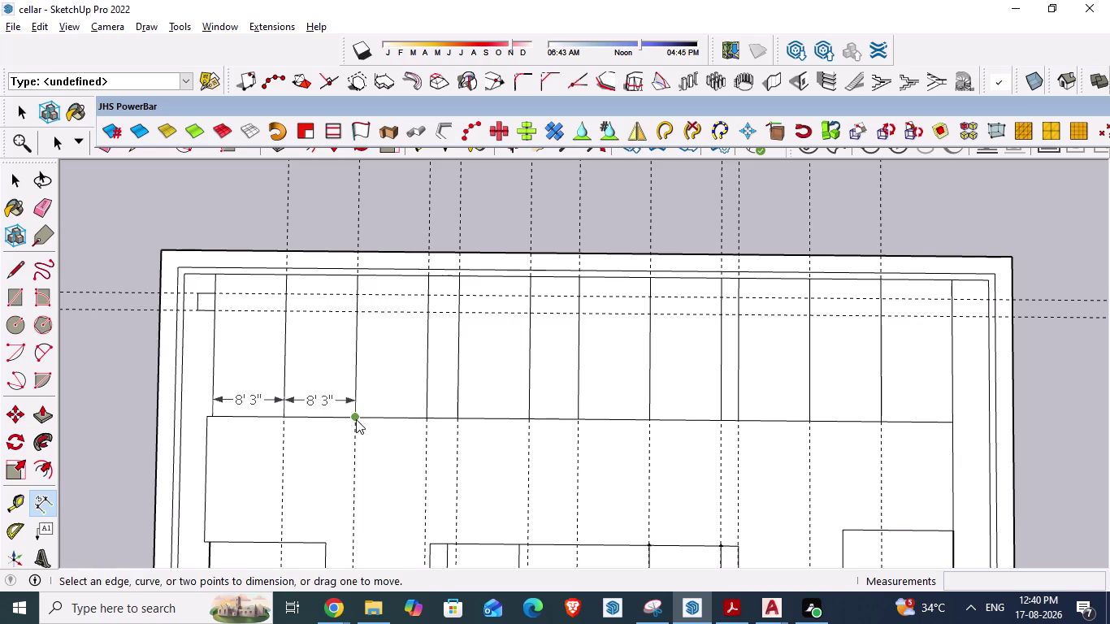
Dimension the third bay, the narrow gap, the next bay and the 5' 8" segment.
click(355, 419)
click(423, 421)
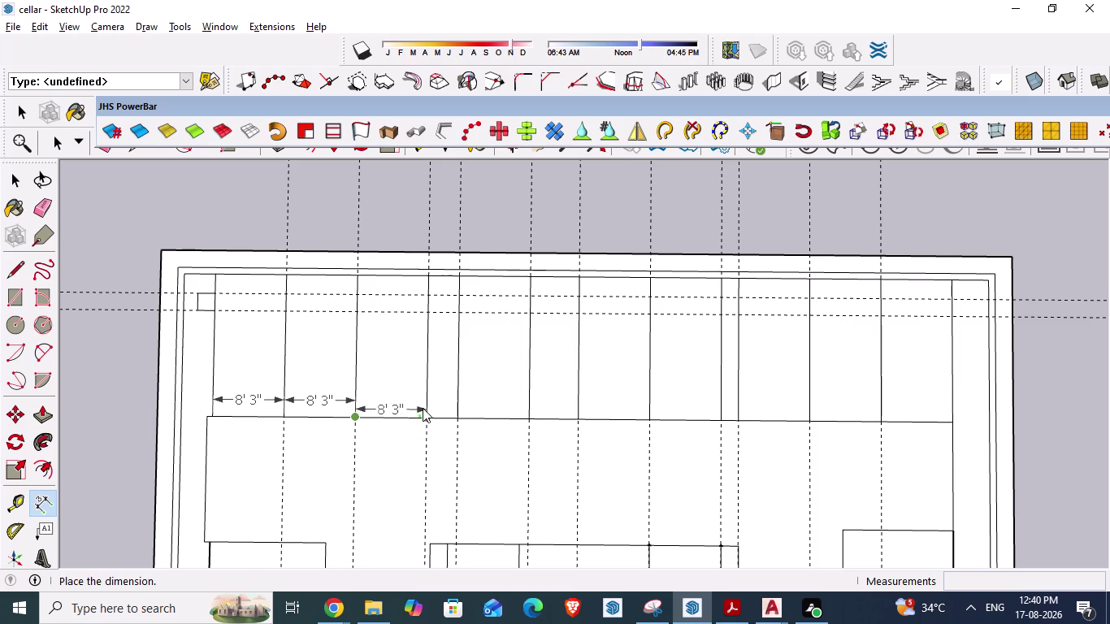
click(423, 408)
click(425, 415)
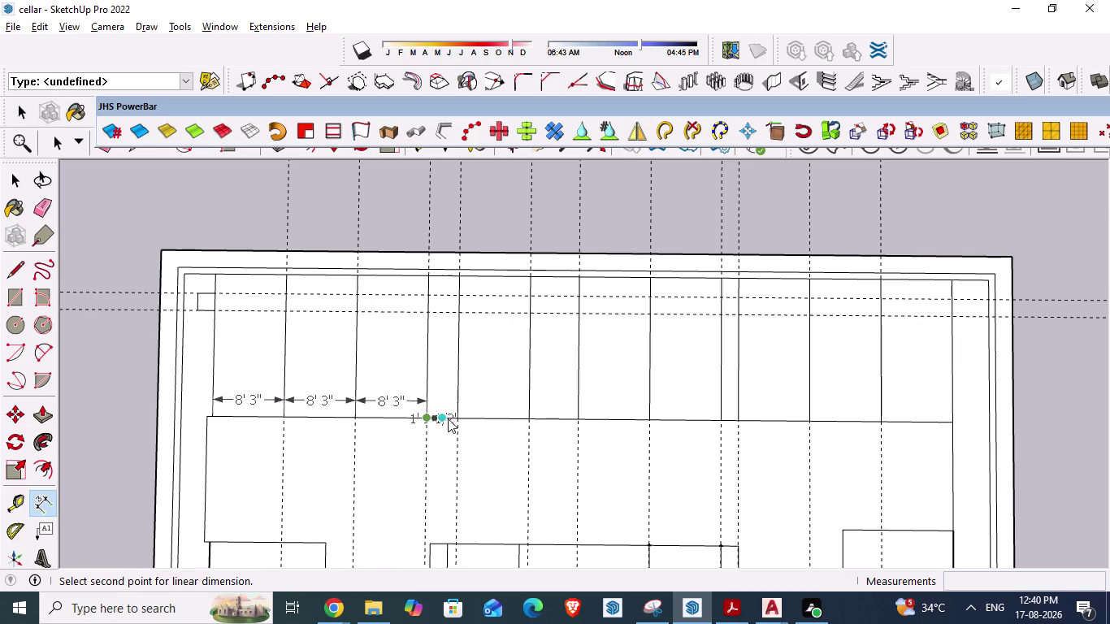
click(453, 419)
click(452, 406)
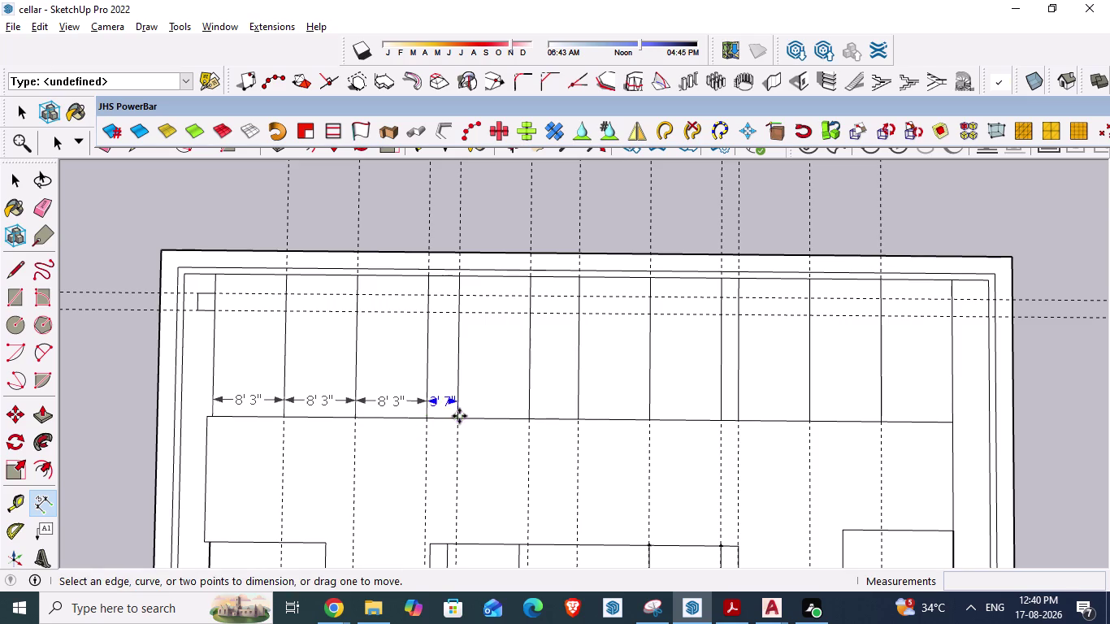
click(457, 416)
click(527, 418)
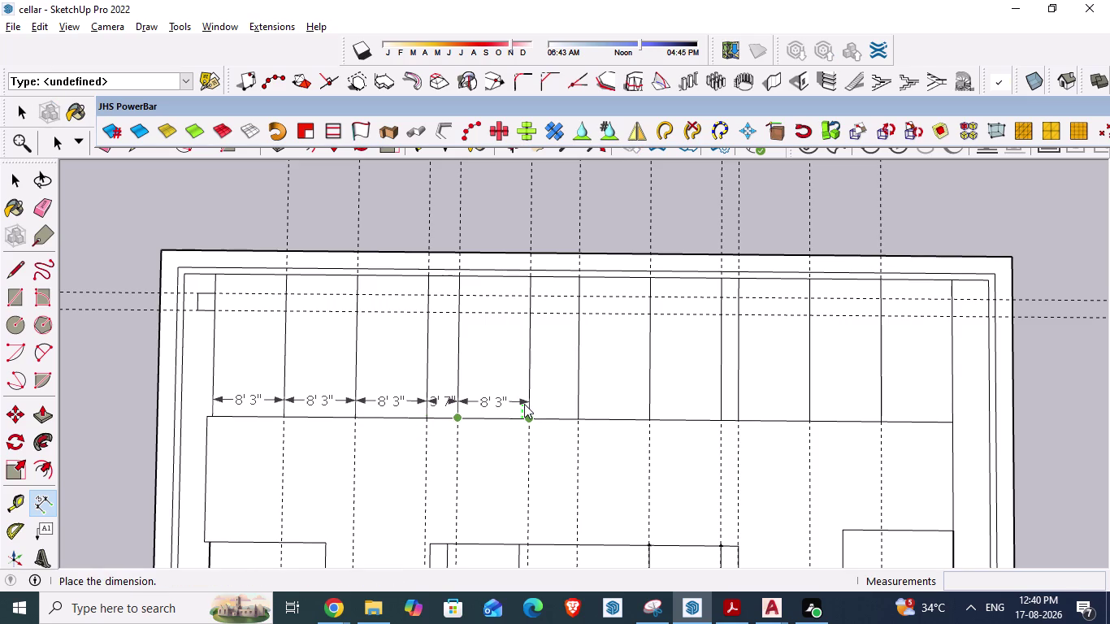
click(524, 404)
click(533, 420)
click(571, 420)
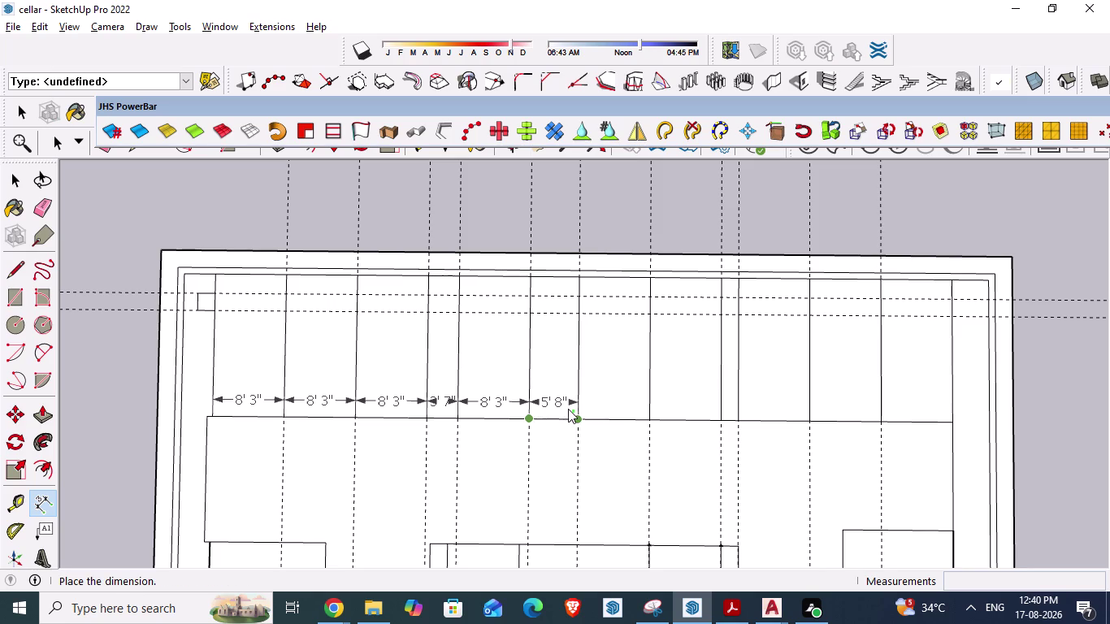
click(568, 408)
Dimension the next two bays, a small gap and another 8' 3" bay in line.
click(577, 415)
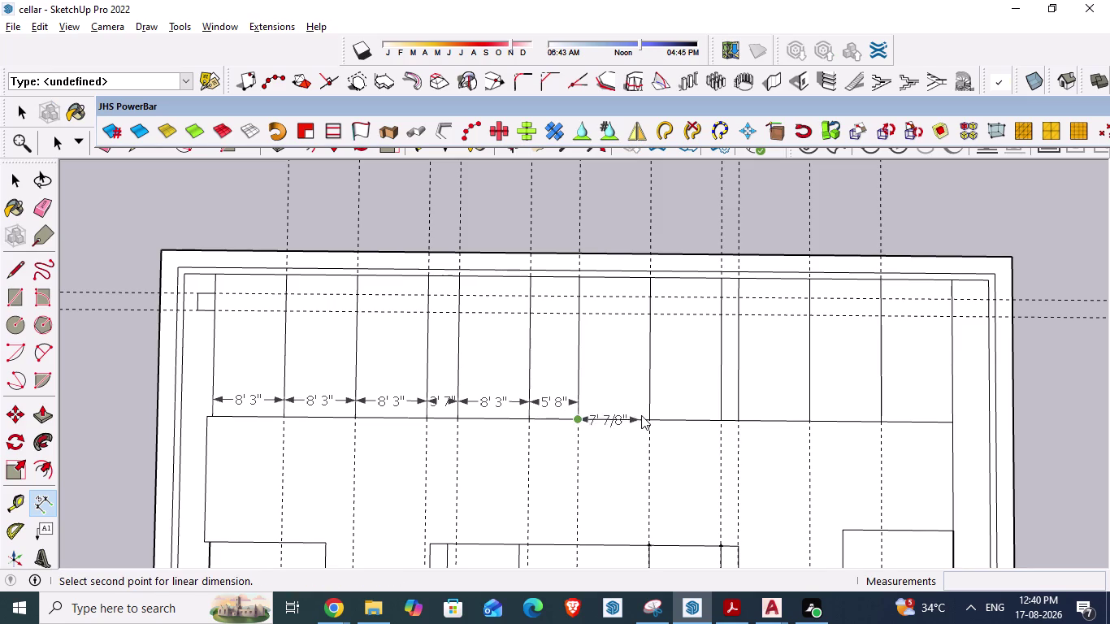
click(642, 415)
click(641, 409)
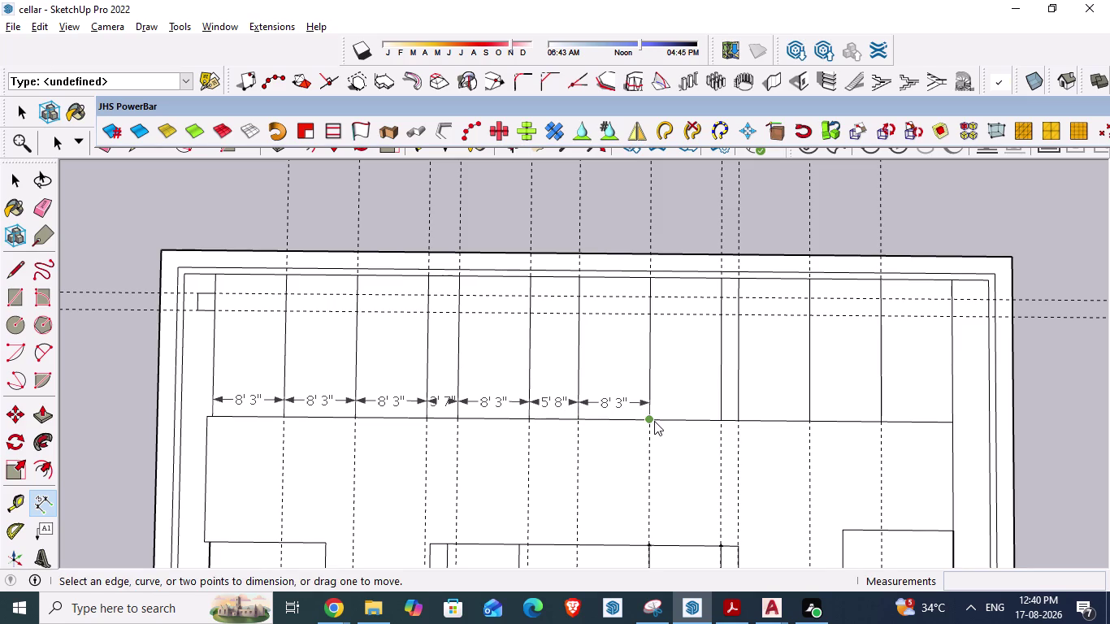
click(654, 421)
click(725, 421)
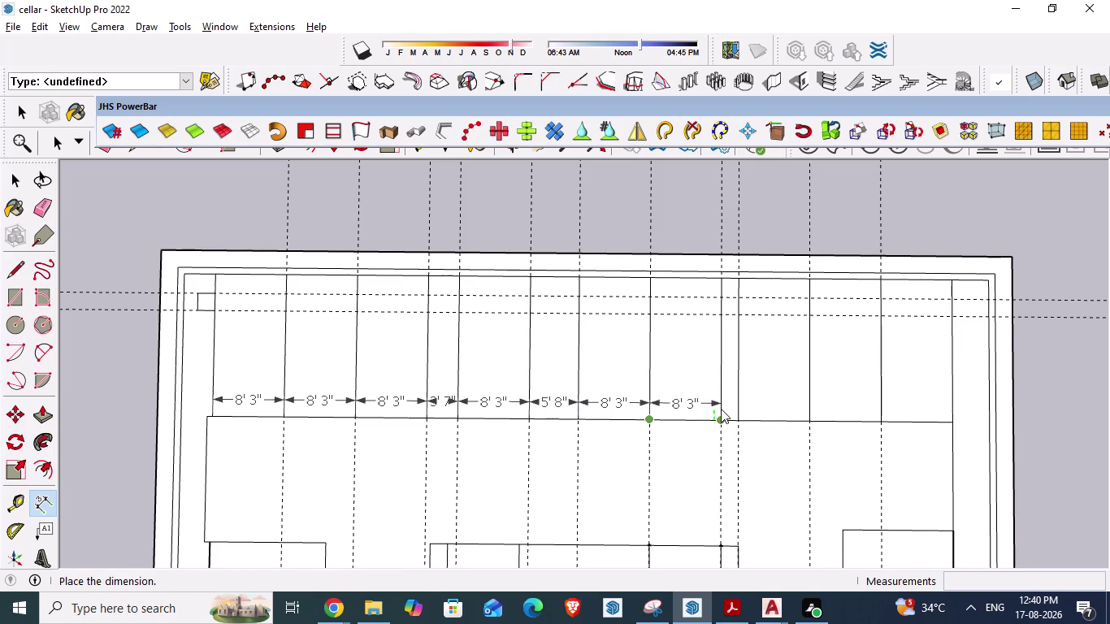
click(721, 409)
click(724, 420)
click(735, 421)
click(735, 409)
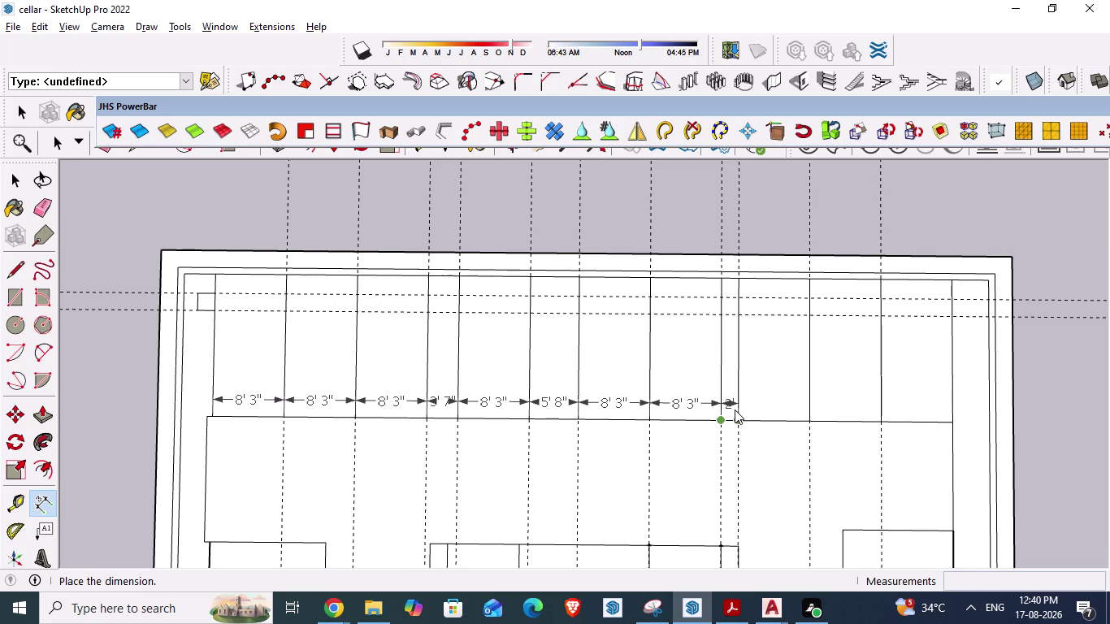
click(743, 422)
click(814, 423)
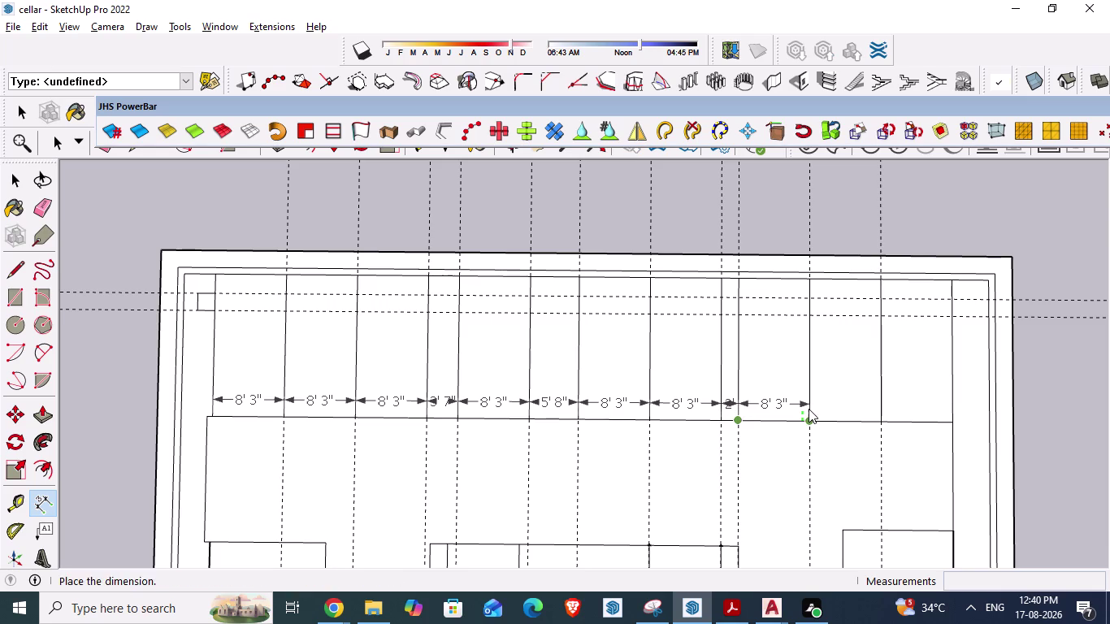
click(809, 409)
click(810, 421)
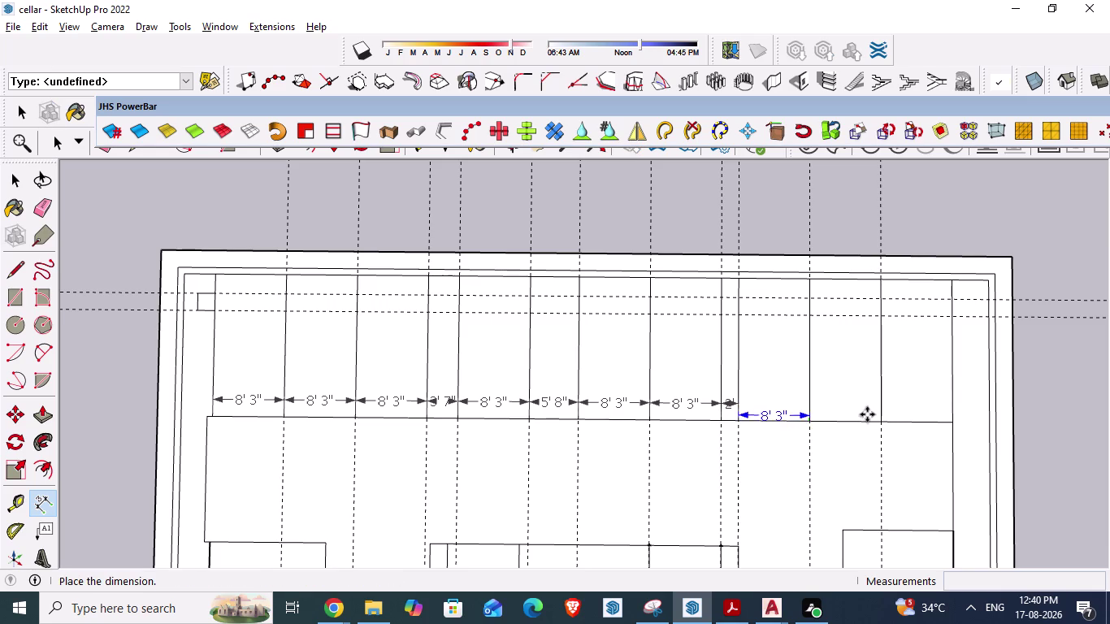
key(Escape)
Dimension the last 8' 3" bays at the right end, then switch to AutoCAD.
click(880, 420)
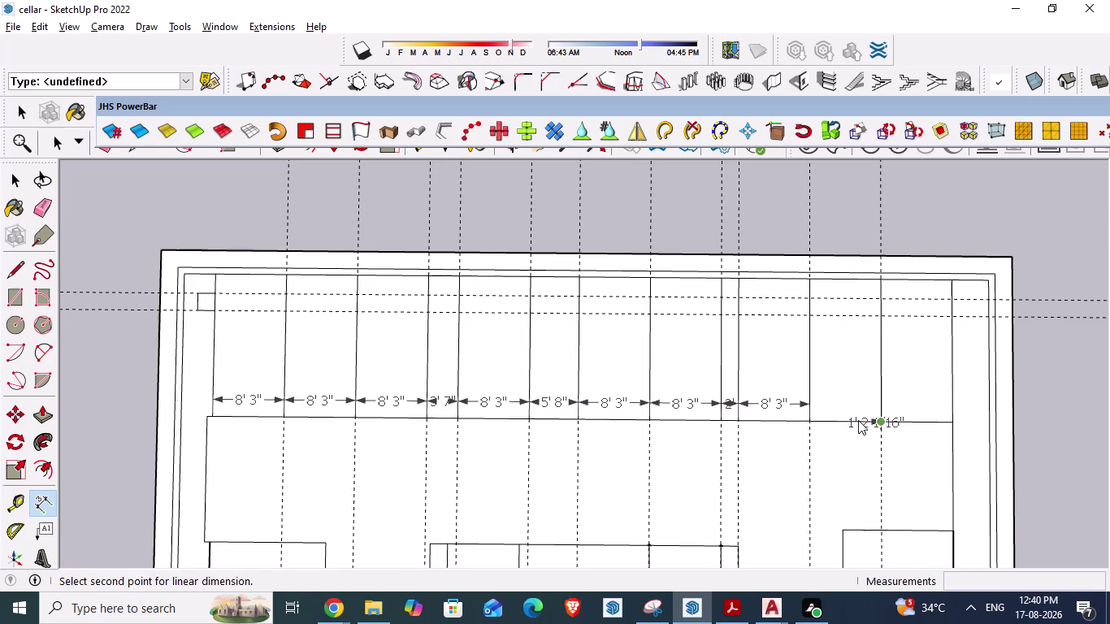
click(805, 422)
click(806, 409)
click(883, 425)
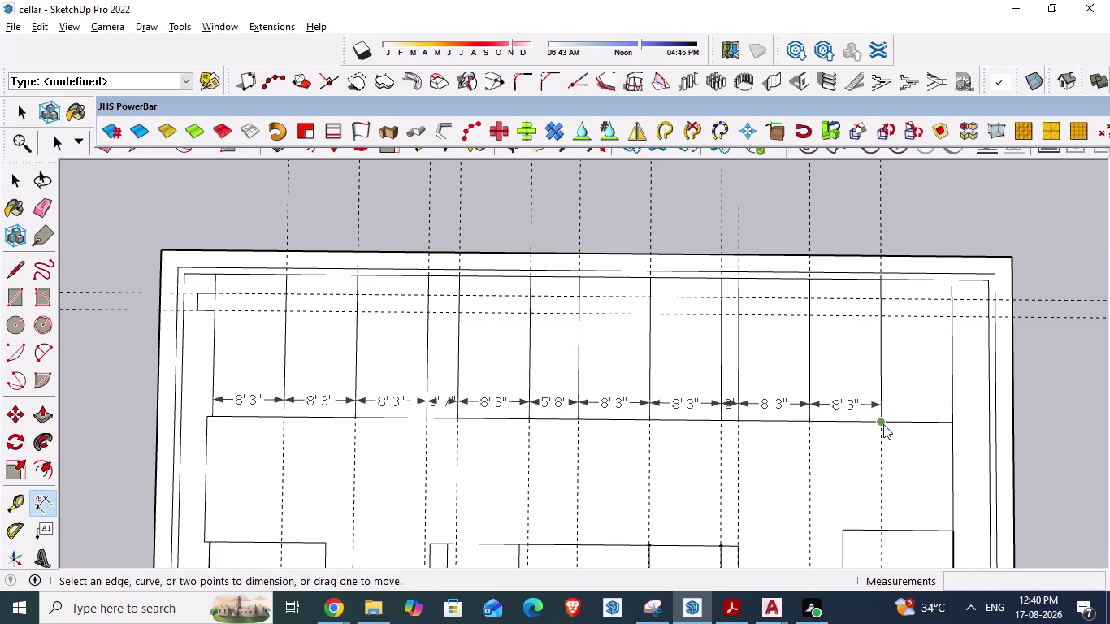
click(947, 425)
click(939, 406)
key(alt+Tab)
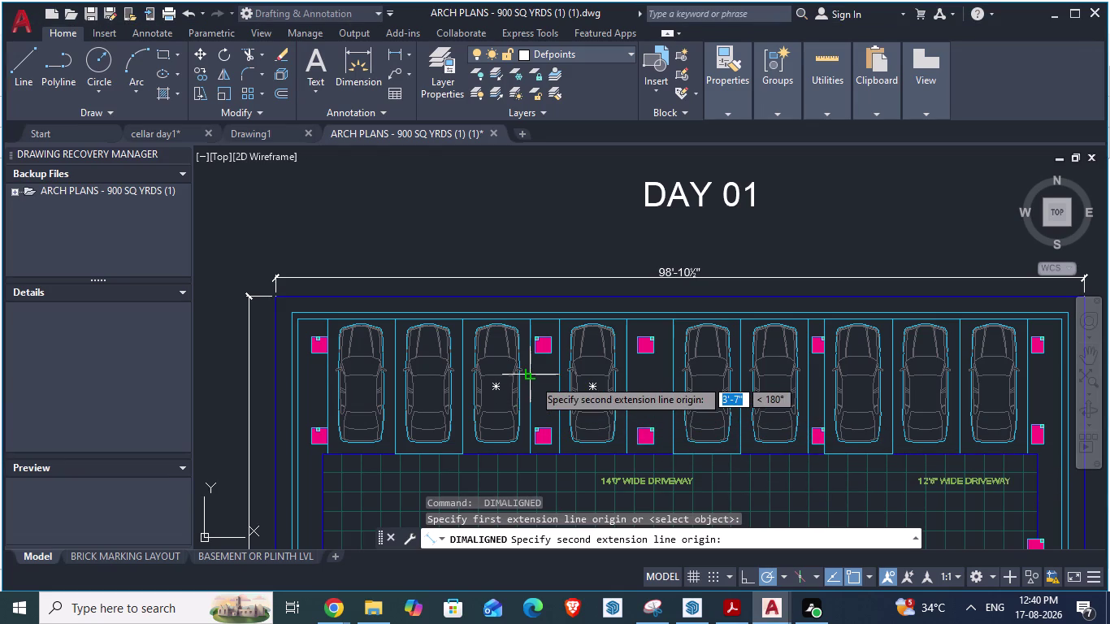
Measure the spacing between car bays with an aligned dimension in AutoCAD, then return to SketchUp.
key(Escape)
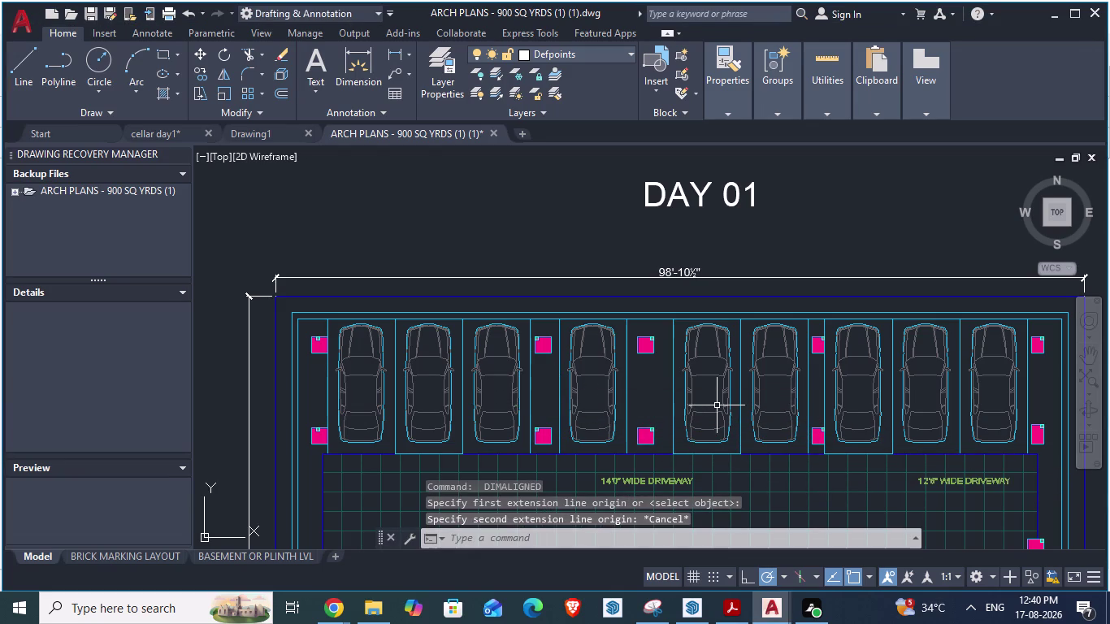
key(space)
click(674, 393)
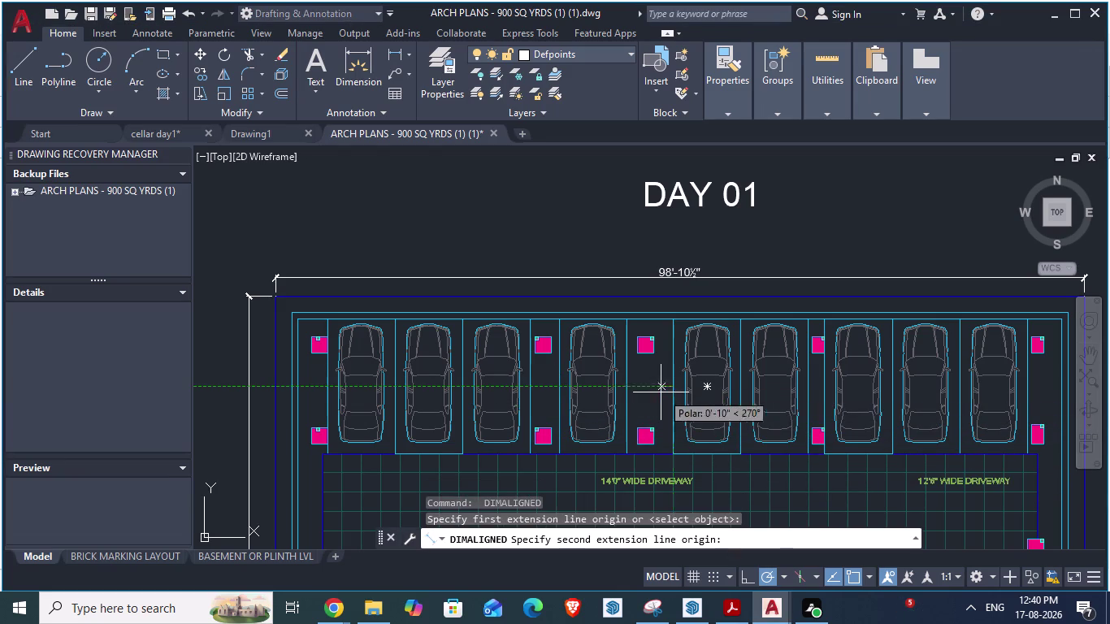
key(Escape)
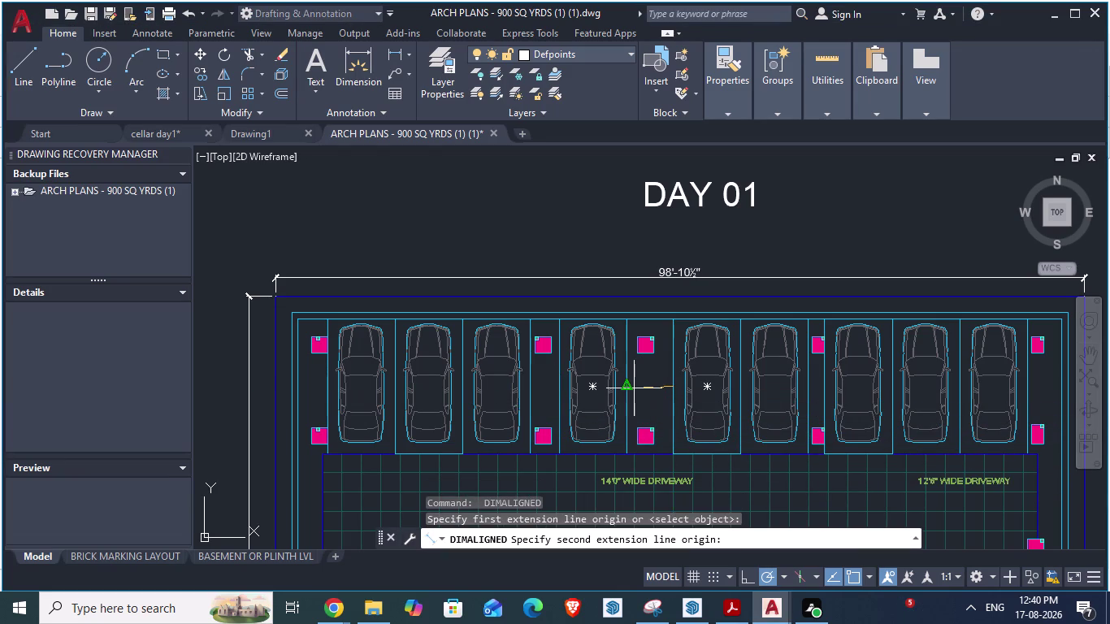
scroll(down, 3)
key(alt+Tab)
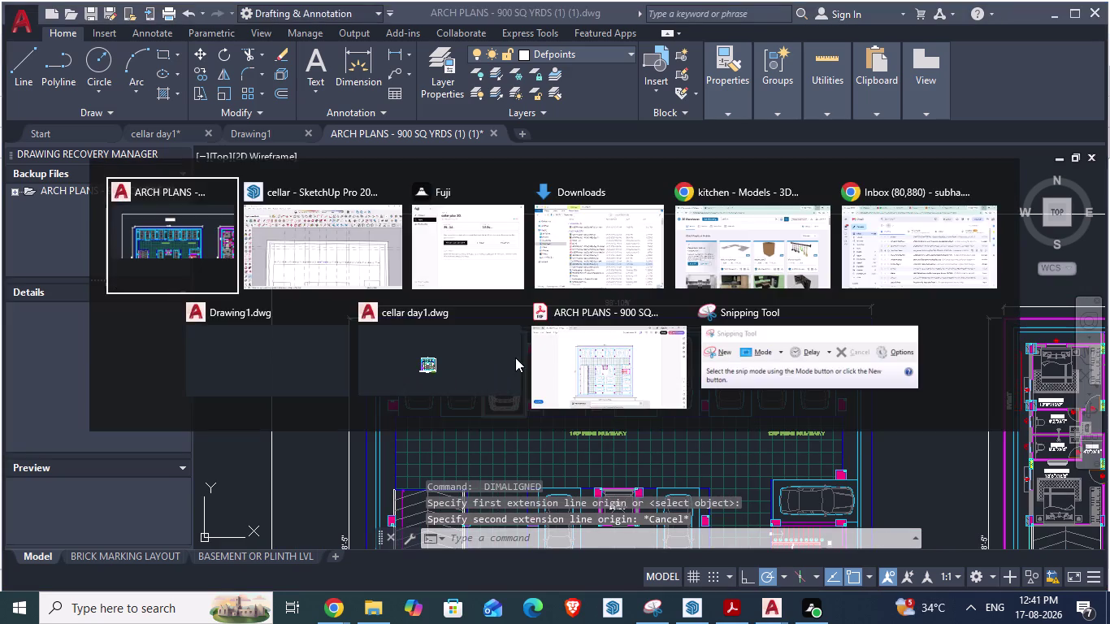
key(alt+Tab)
key(alt+Tab)
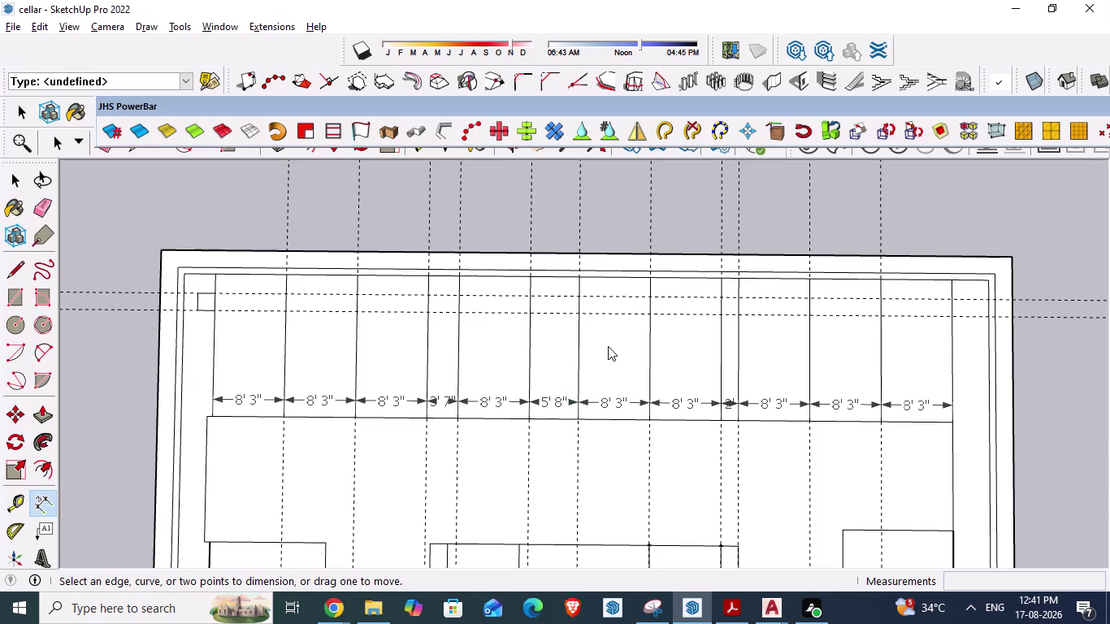
Select and delete the second bay's 8' 3" dimension, leaving a gap in the chain.
click(246, 398)
click(305, 401)
click(400, 400)
click(328, 403)
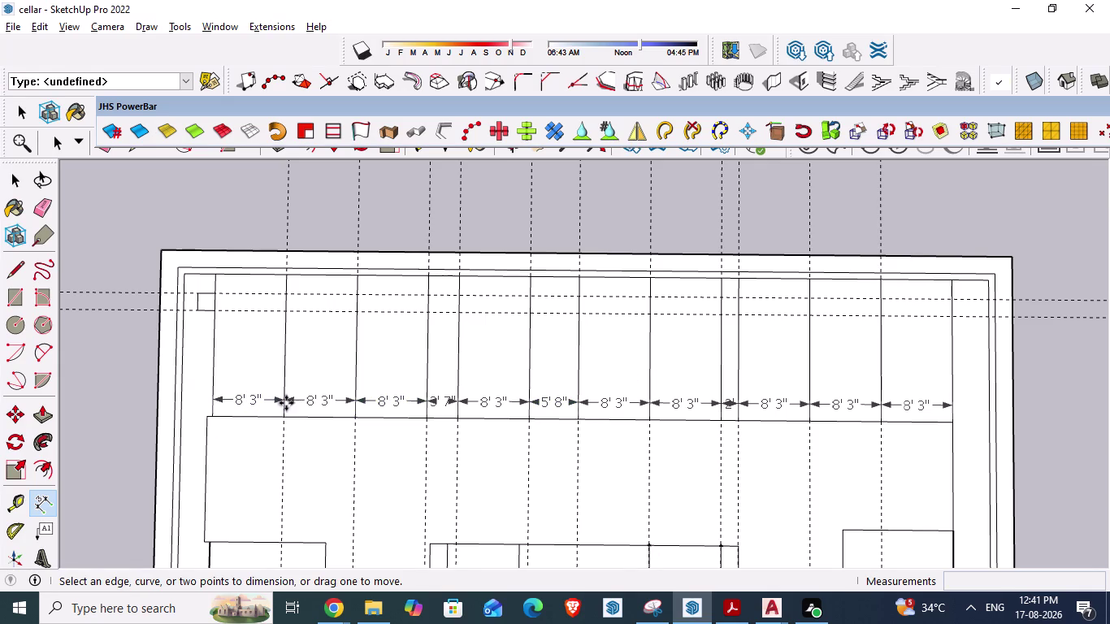
click(255, 399)
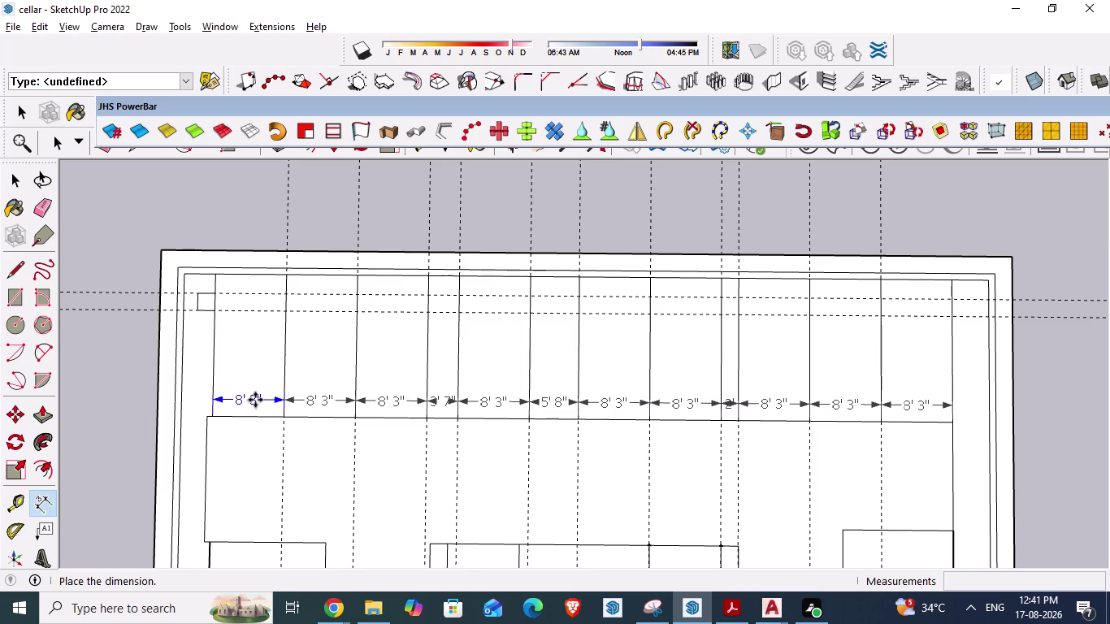
key(Delete)
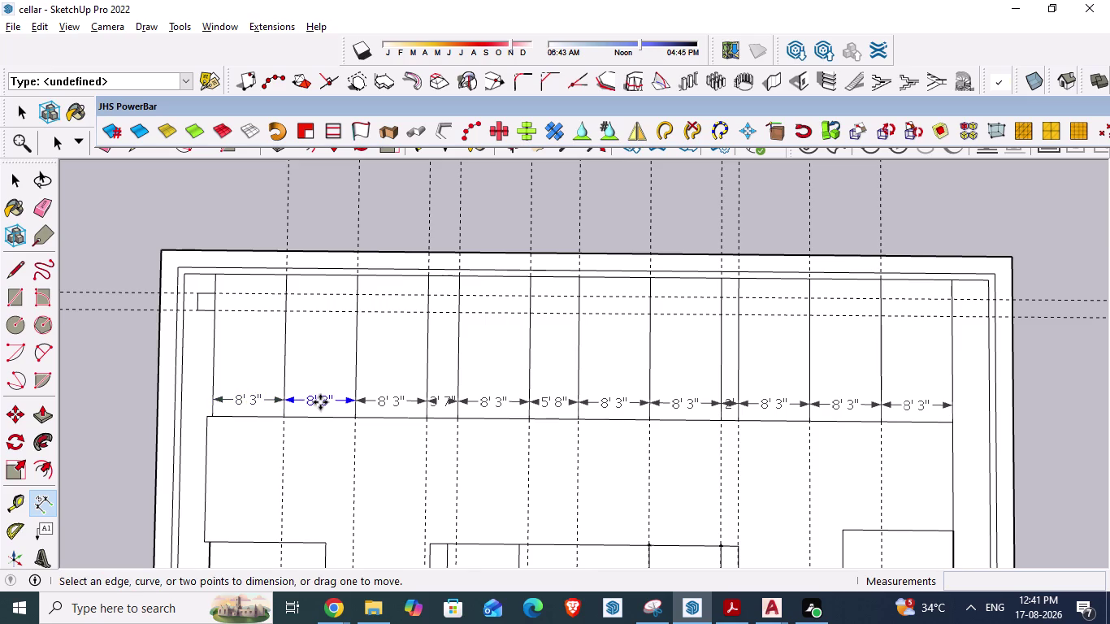
key(Delete)
click(267, 397)
key(Delete)
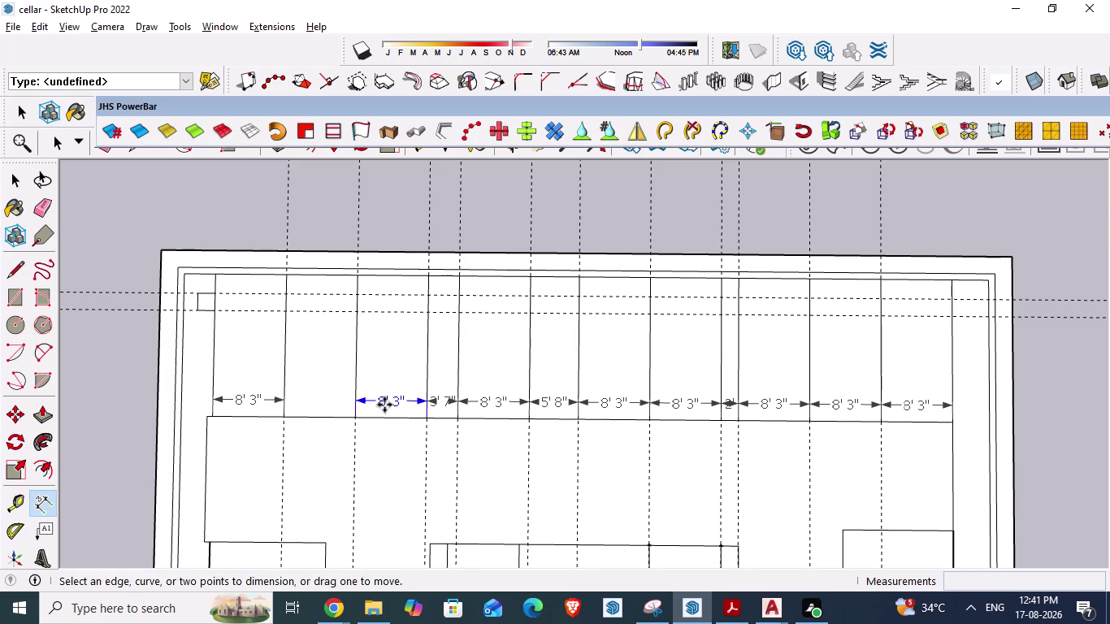
click(384, 404)
click(385, 402)
key(Delete)
click(255, 400)
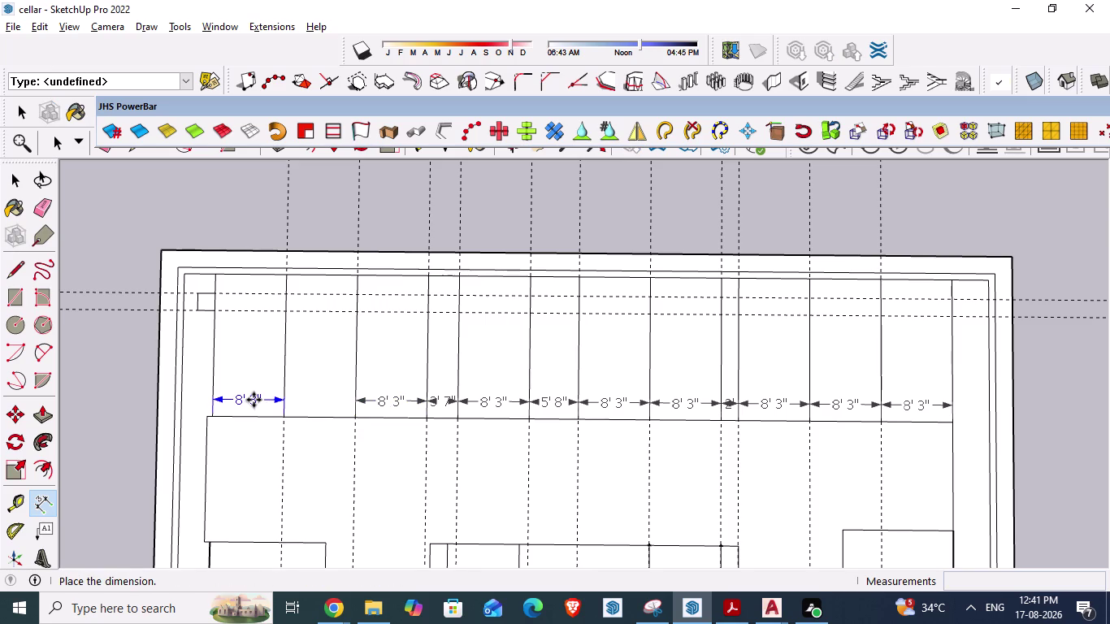
key(Delete)
key(space)
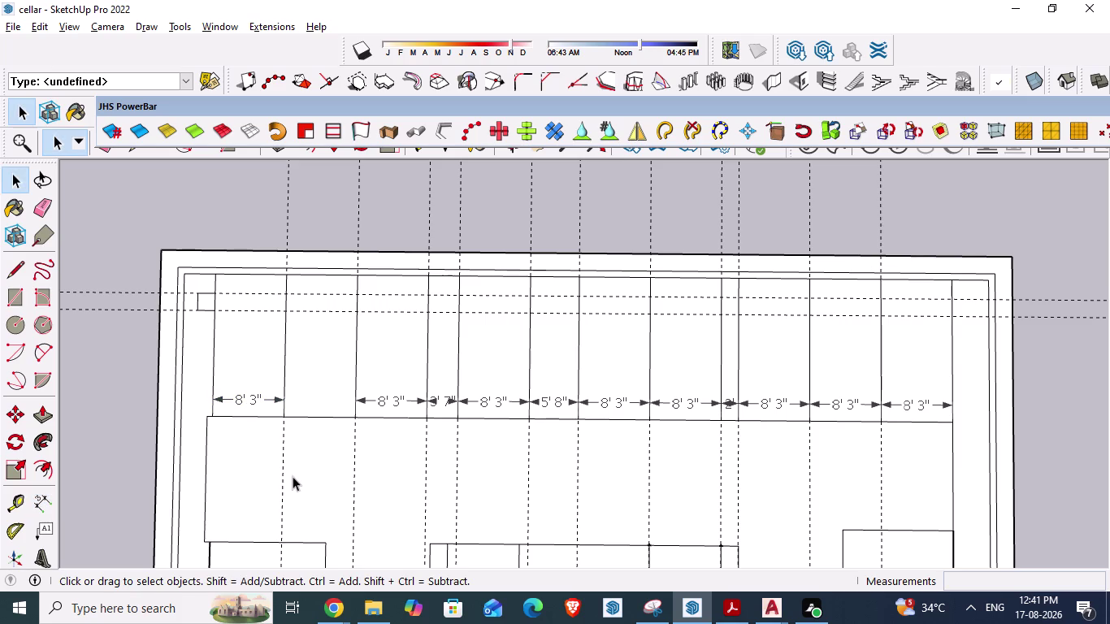
Delete the first top-row bay dimensions, including 3' 7" and 5' 8", undoing the last deletion.
click(237, 394)
key(Delete)
click(378, 397)
key(Delete)
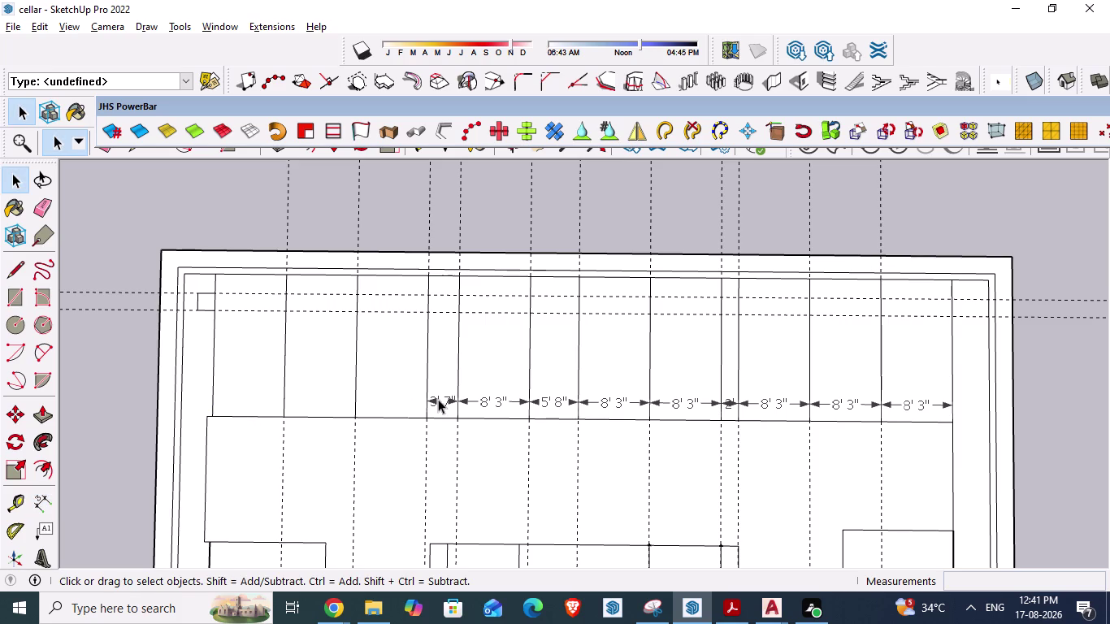
click(438, 399)
key(Delete)
click(484, 403)
key(Delete)
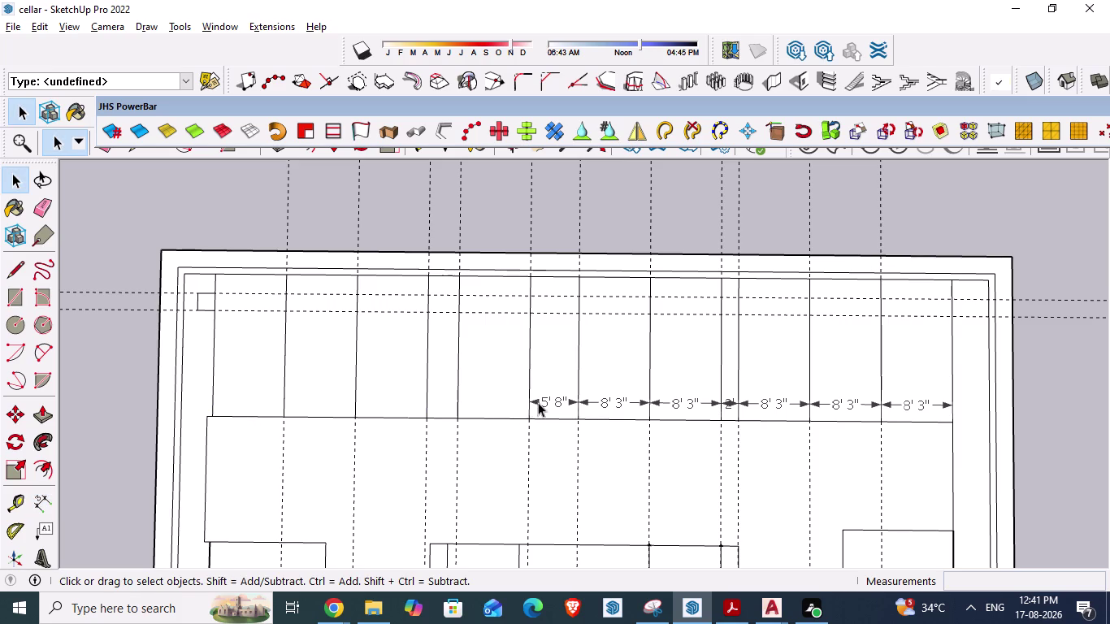
click(549, 400)
key(Delete)
click(633, 397)
key(Delete)
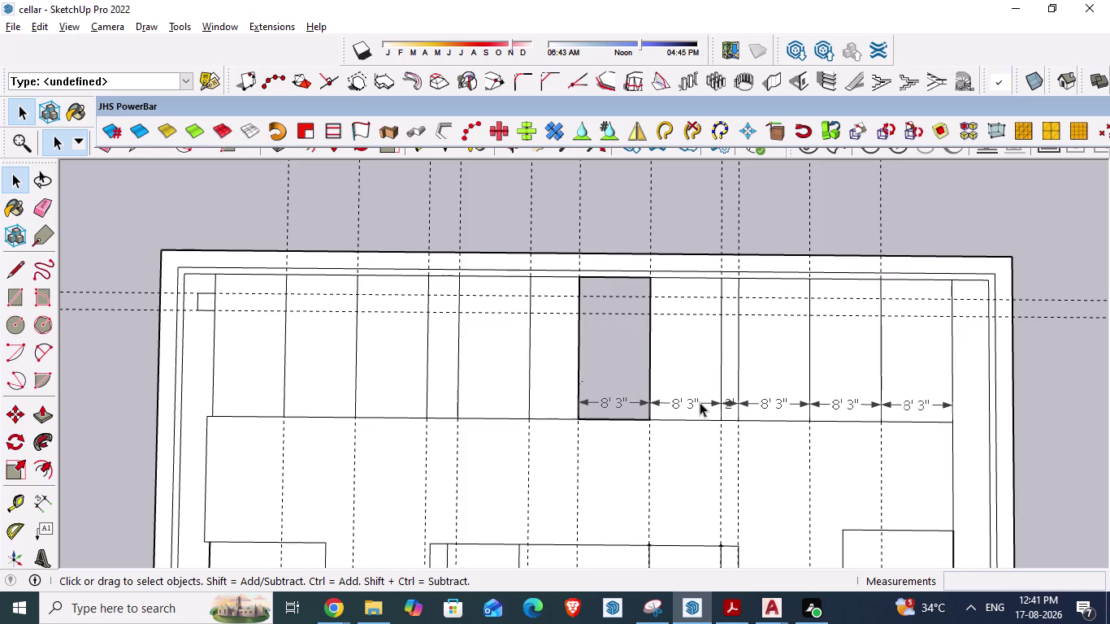
key(ctrl+z)
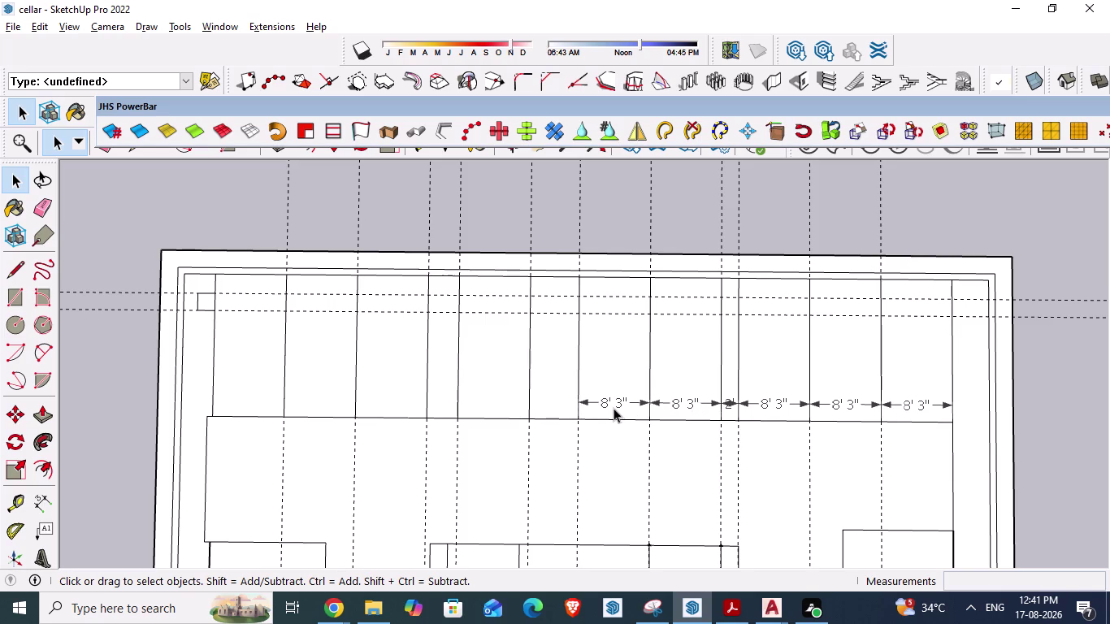
Delete the remaining top-row bay dimensions through the last one and save the model.
click(612, 404)
key(Delete)
click(670, 399)
key(Delete)
click(749, 402)
key(Delete)
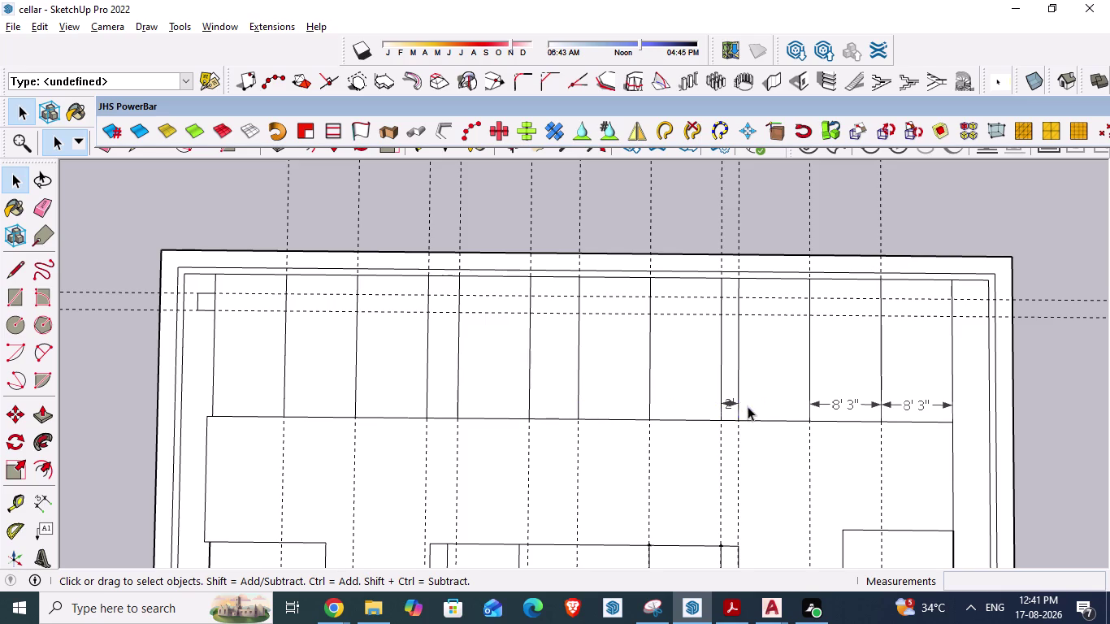
click(730, 402)
key(Delete)
click(841, 403)
key(Delete)
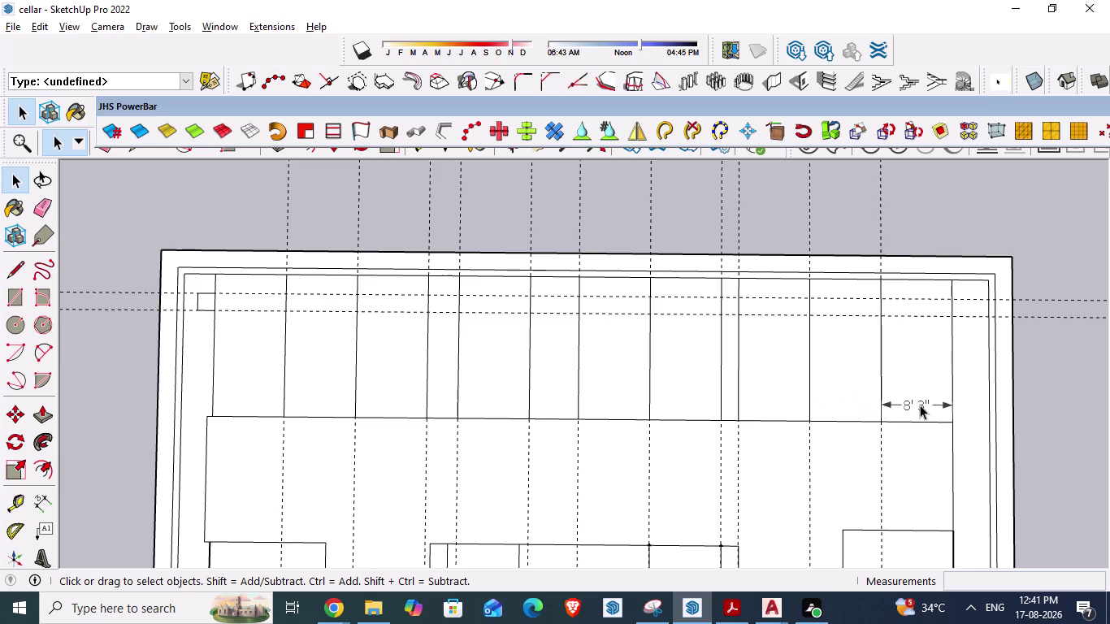
click(920, 405)
key(Delete)
key(ctrl+s)
key(alt+Tab)
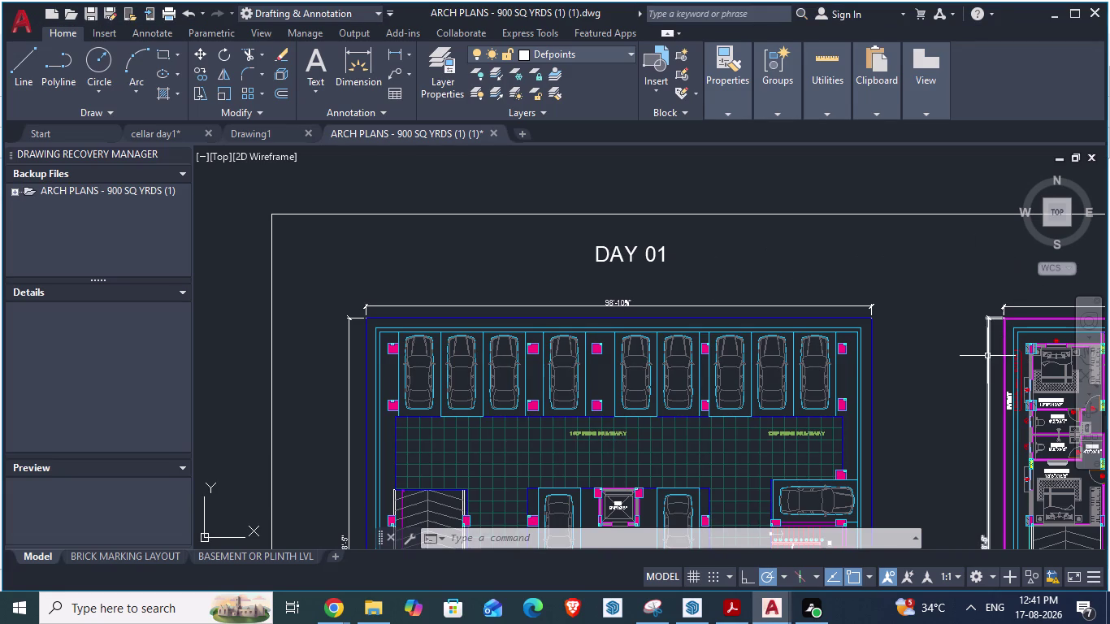
Start an aligned dimension from the bay line to the first pink column, then return to SketchUp.
scroll(up, 3)
scroll(up, 3)
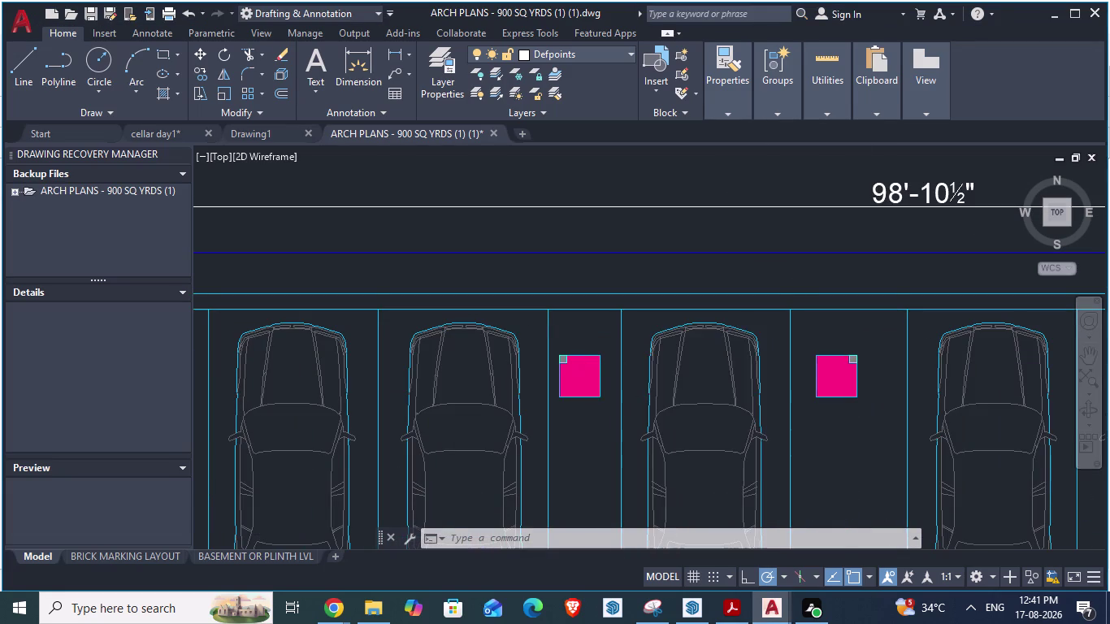
key(space)
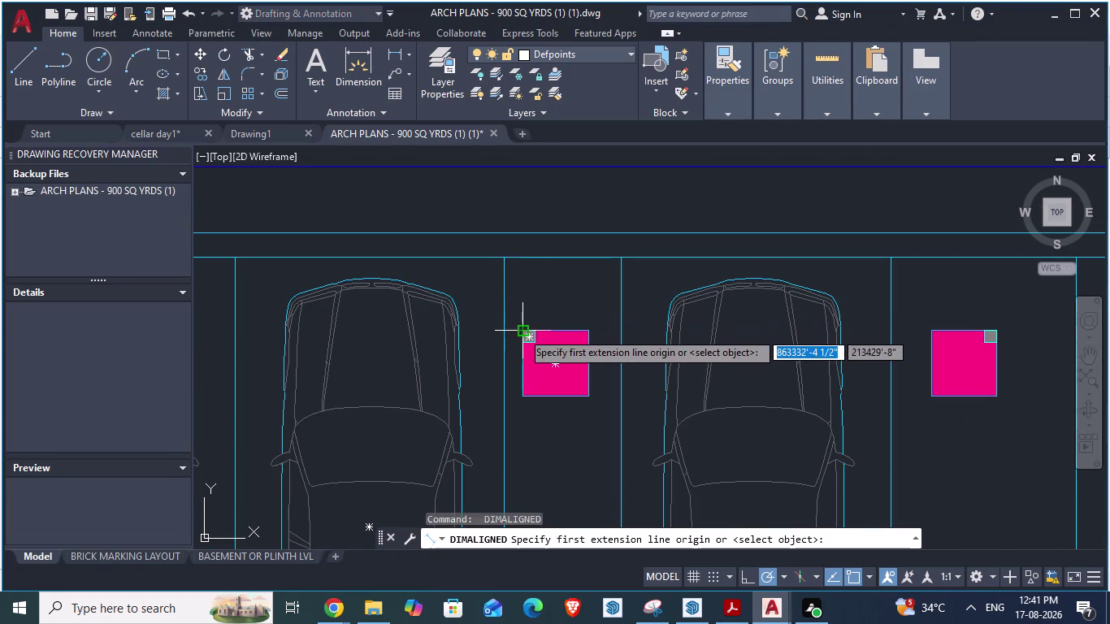
click(522, 332)
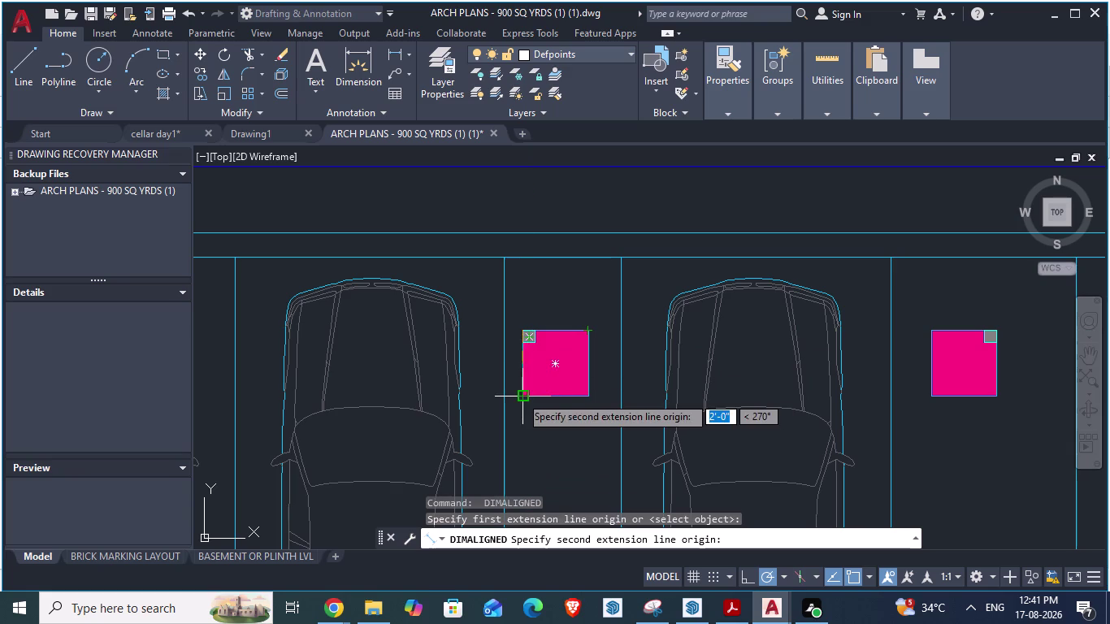
key(Escape)
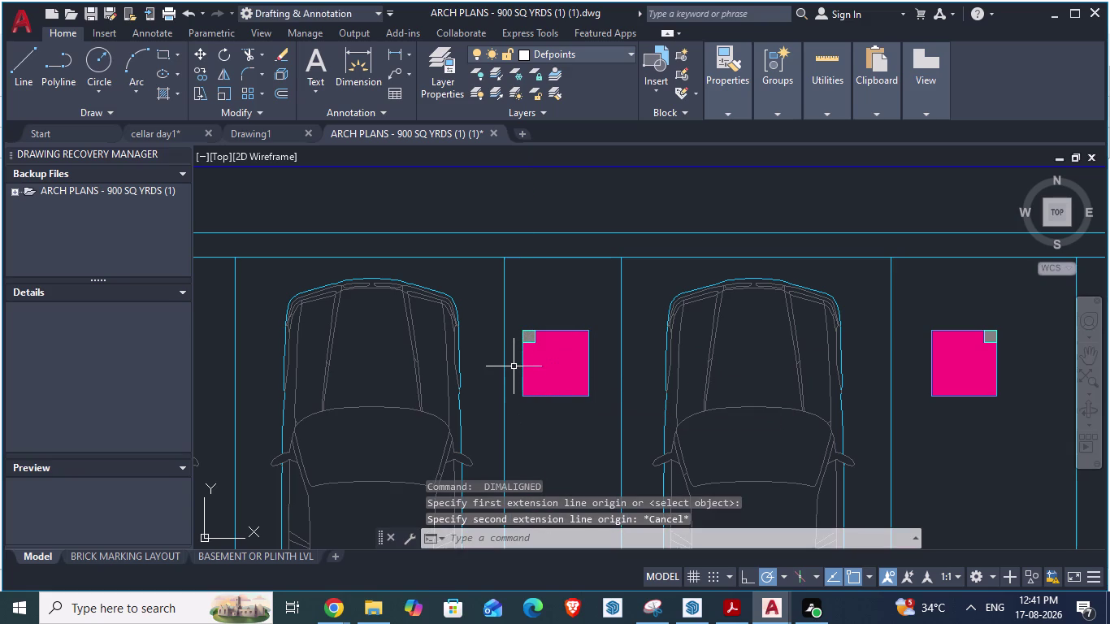
key(space)
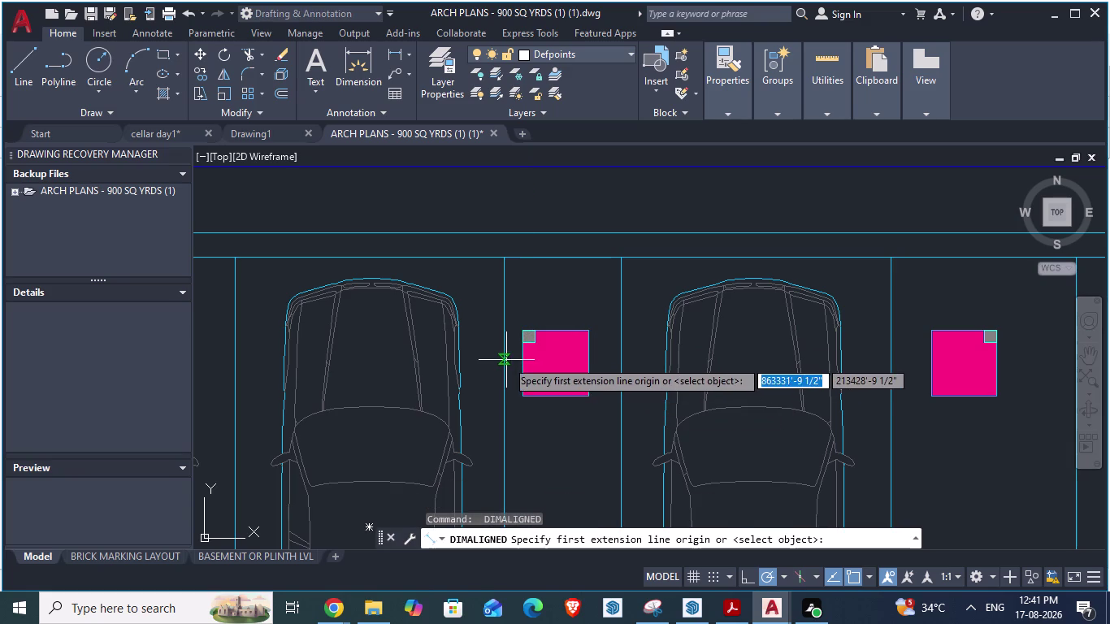
click(506, 360)
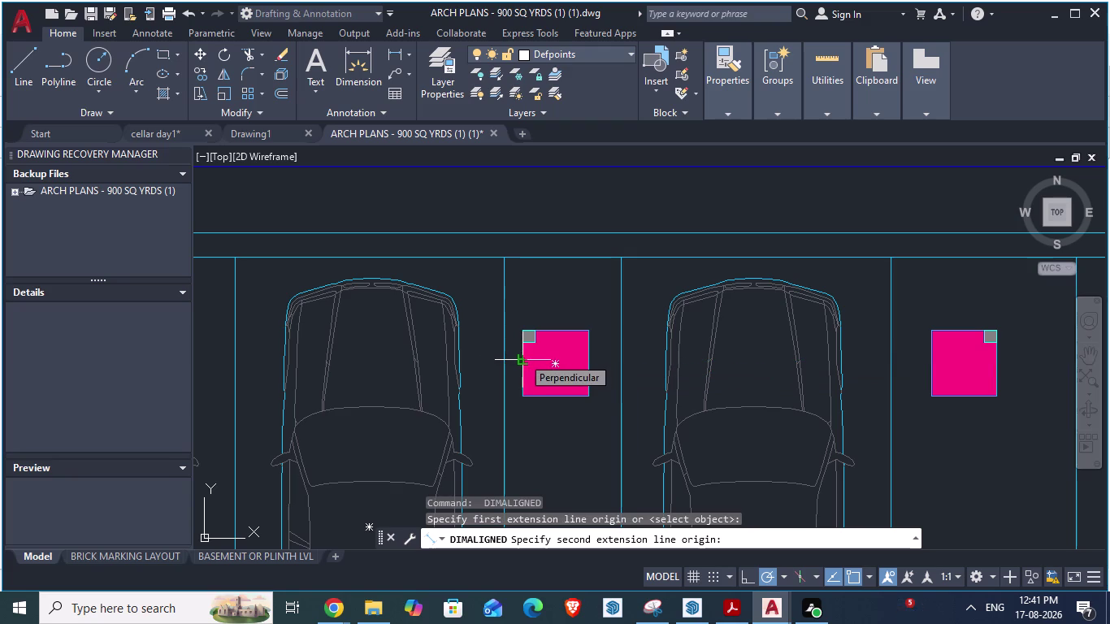
key(alt+Tab)
key(alt+Tab)
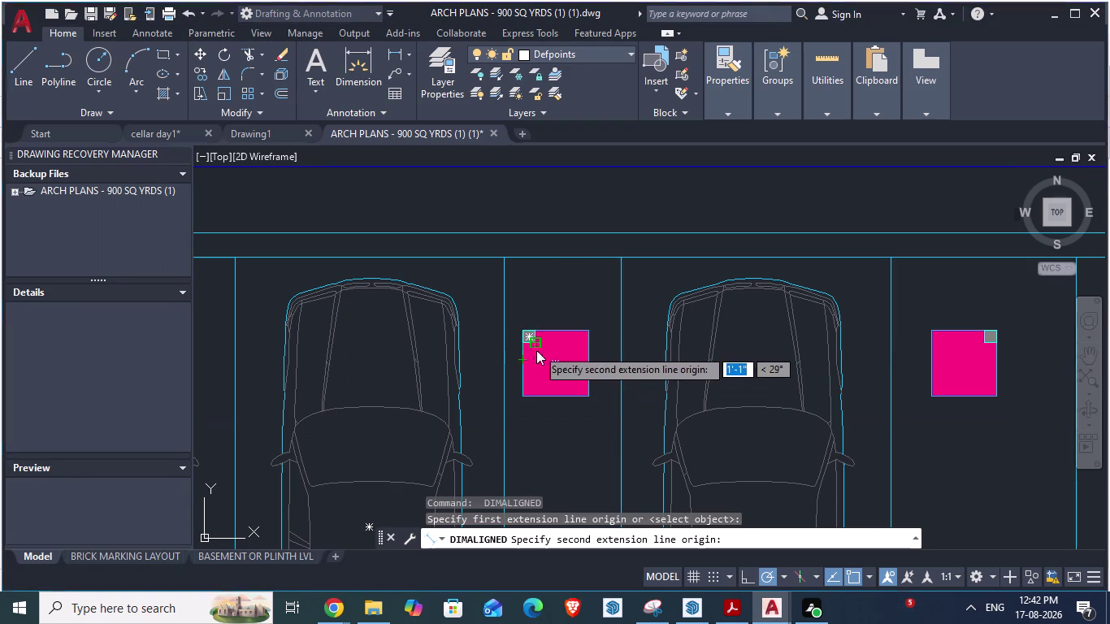
key(alt+Tab)
scroll(down, 3)
scroll(down, 3)
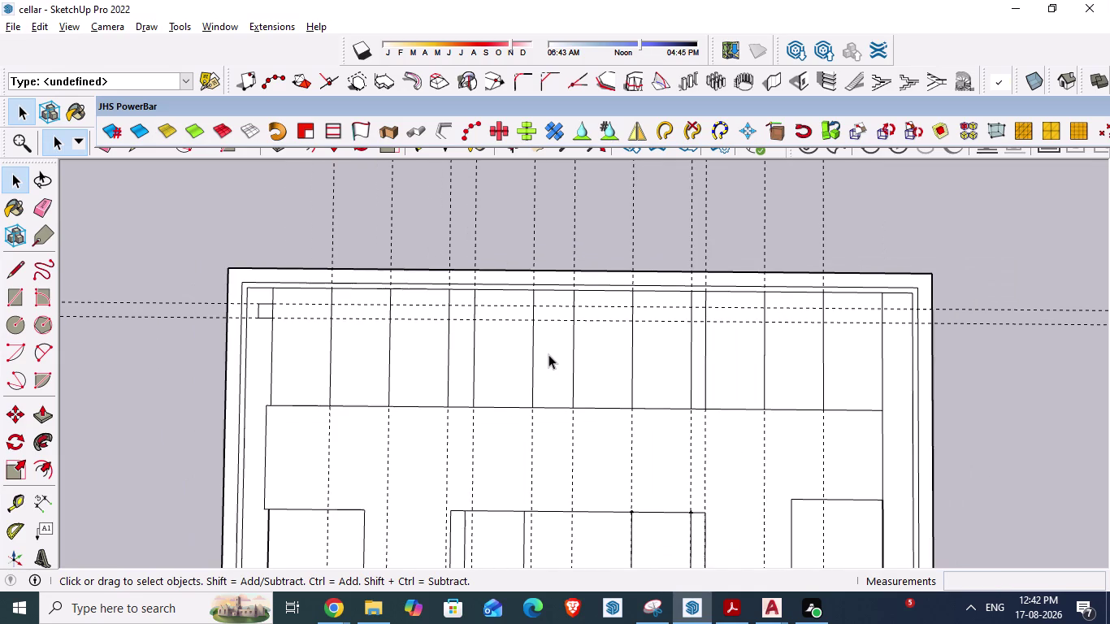
Offset a Tape Measure guide 7" from the bay line and return to AutoCAD.
scroll(up, 3)
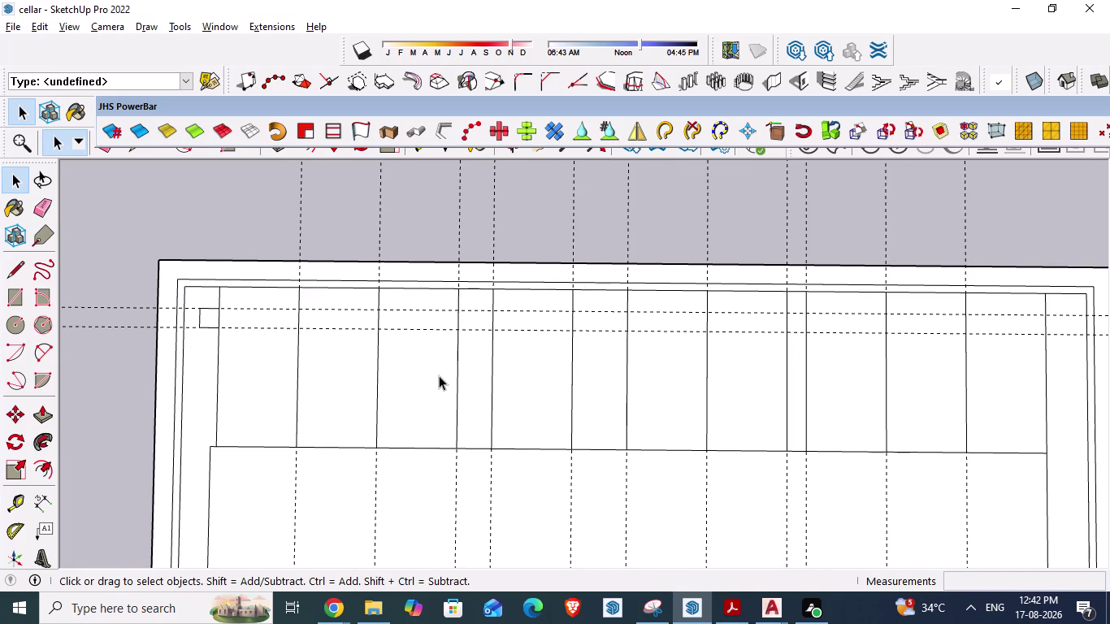
key(t)
click(462, 322)
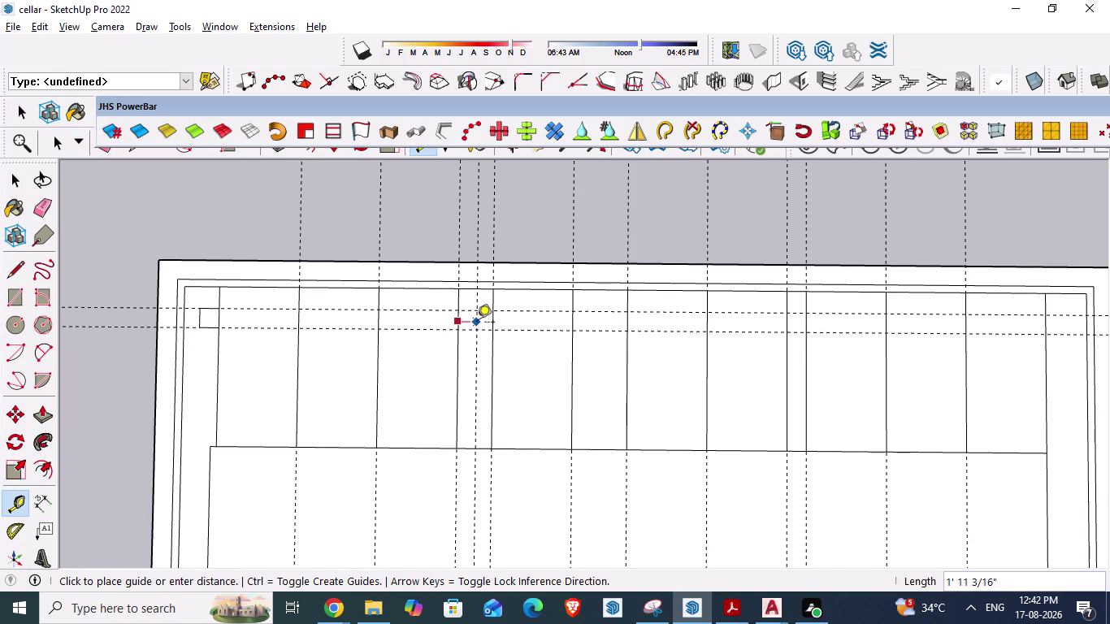
text(7)
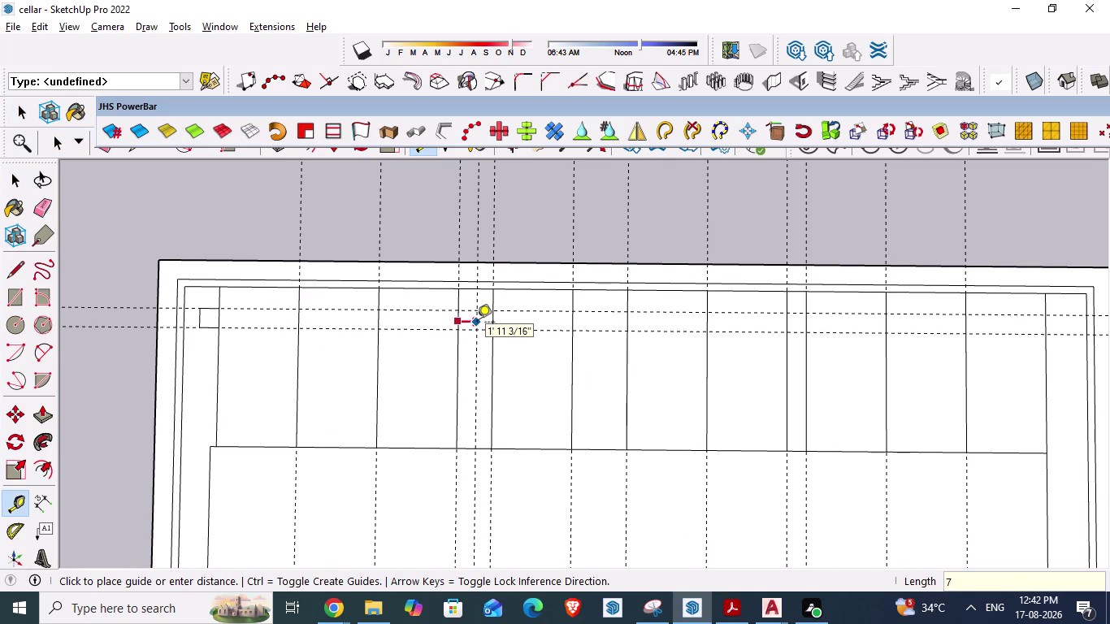
text(")
key(Return)
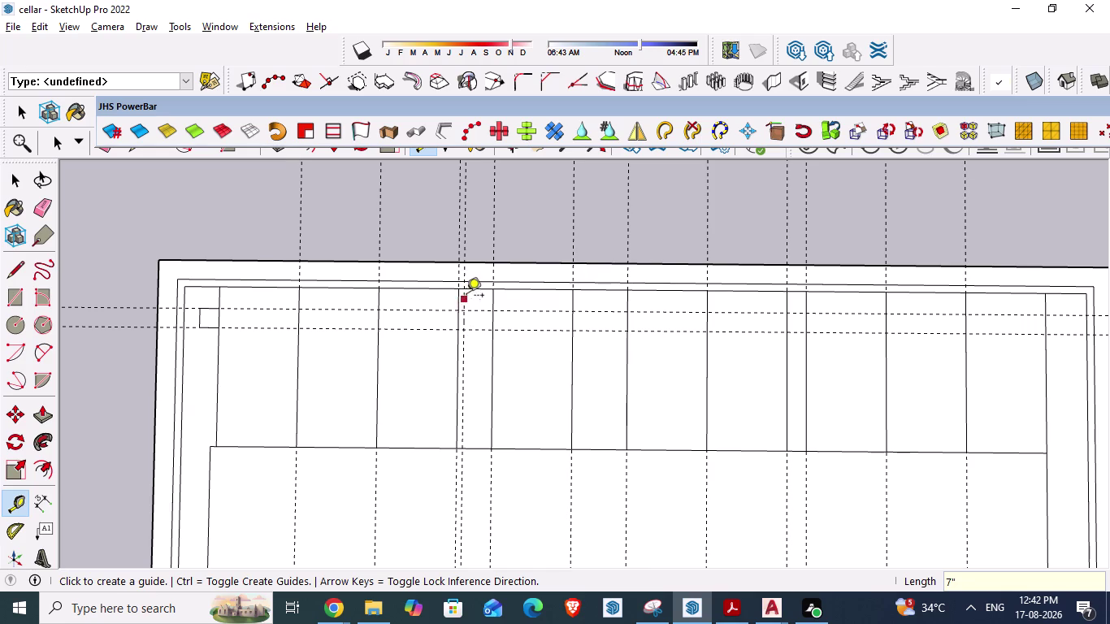
scroll(up, 3)
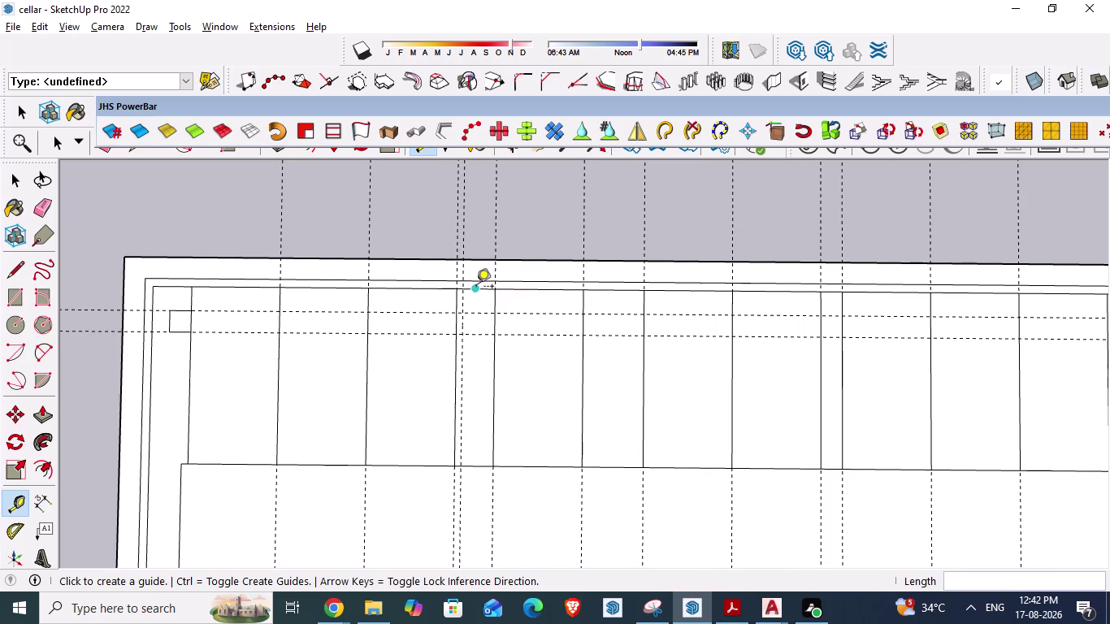
key(alt+Tab)
Cancel the old measurement and start a new one at the first pink column's corner.
scroll(up, 3)
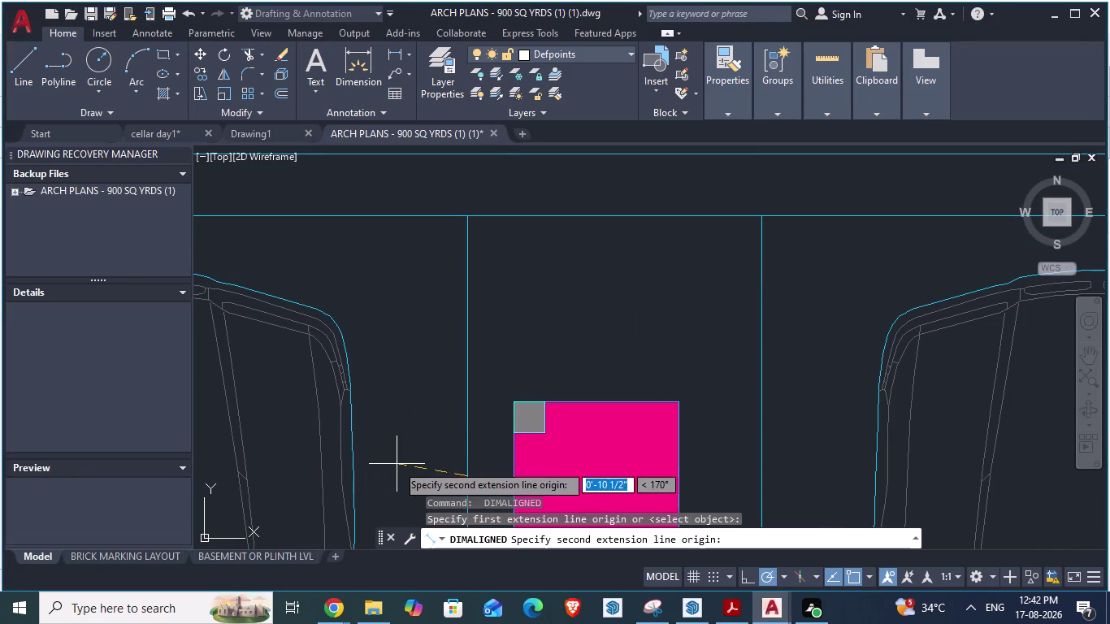
key(Escape)
key(space)
click(573, 218)
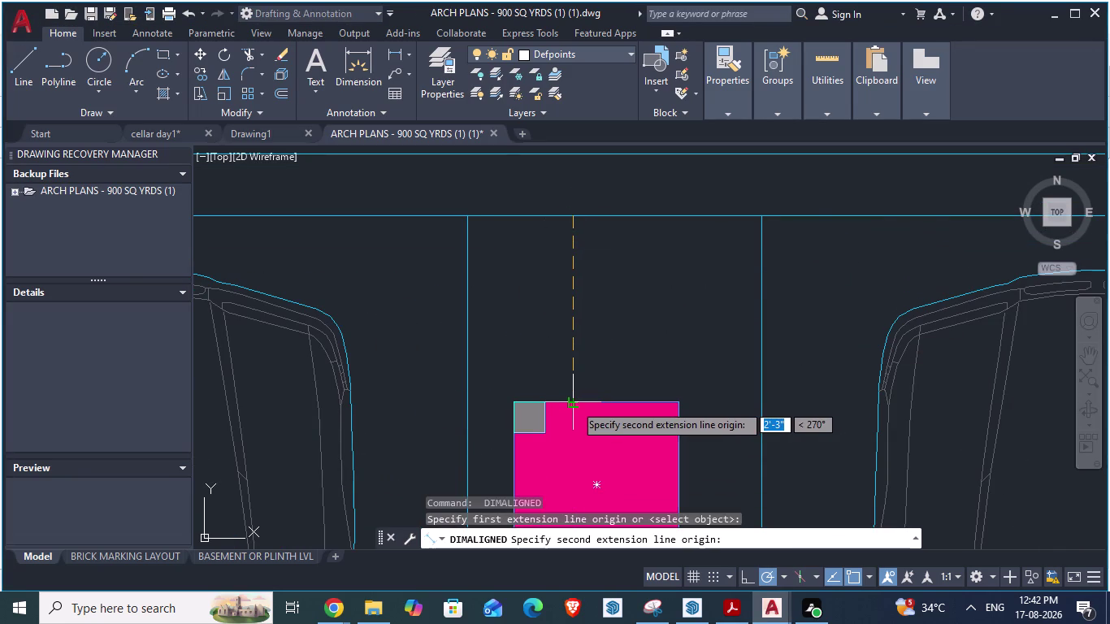
key(alt+Tab)
scroll(down, 3)
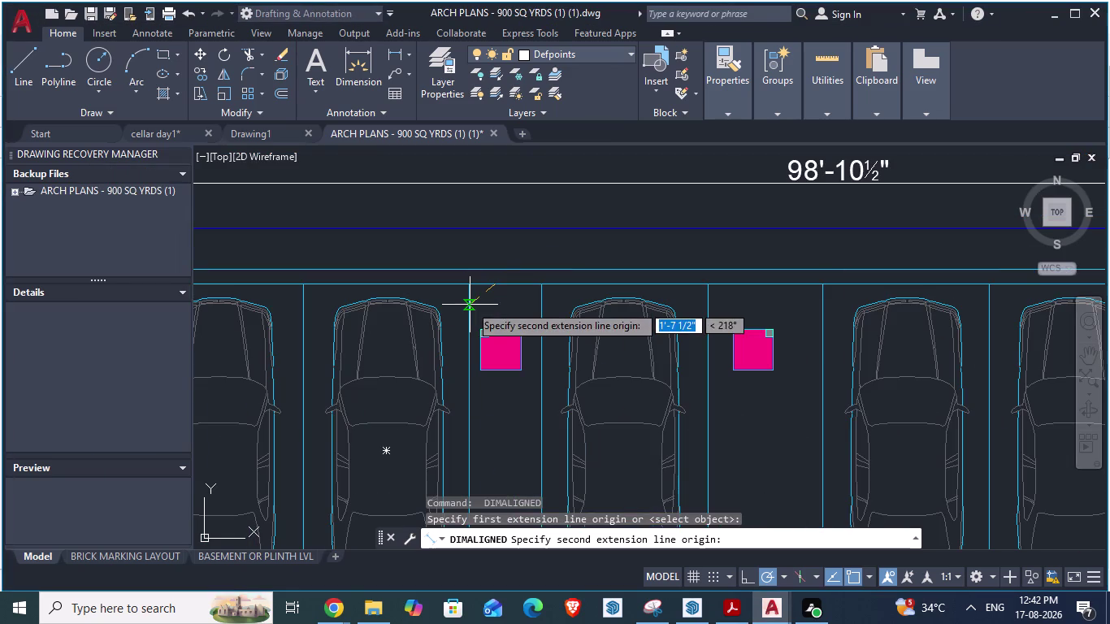
Measure from the second column's corner, then switch to the SketchUp cellar window.
key(space)
key(space)
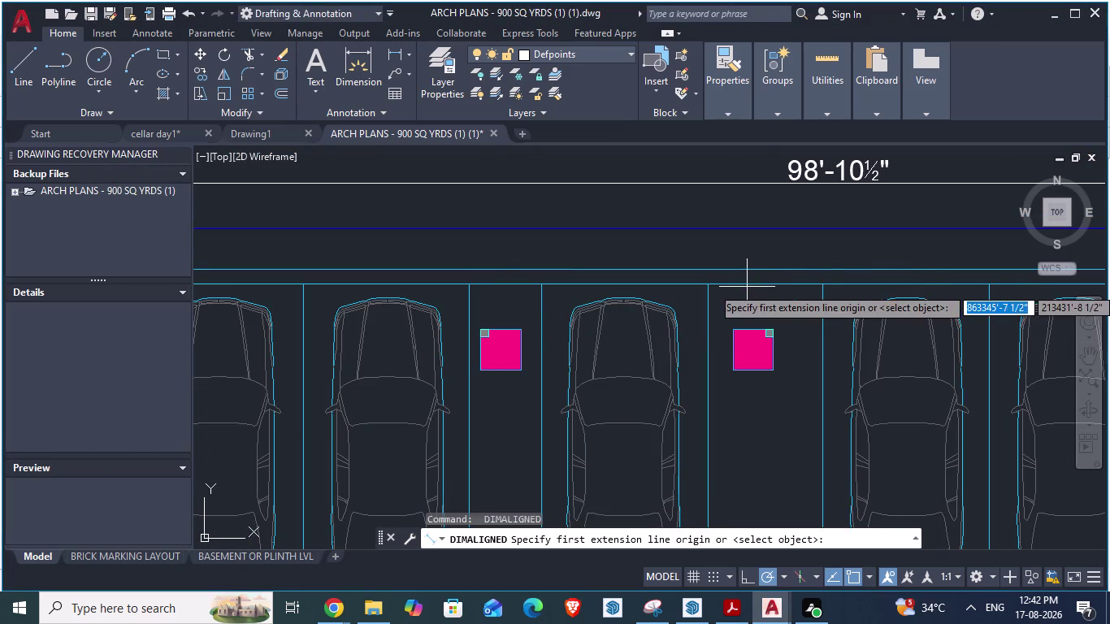
click(745, 285)
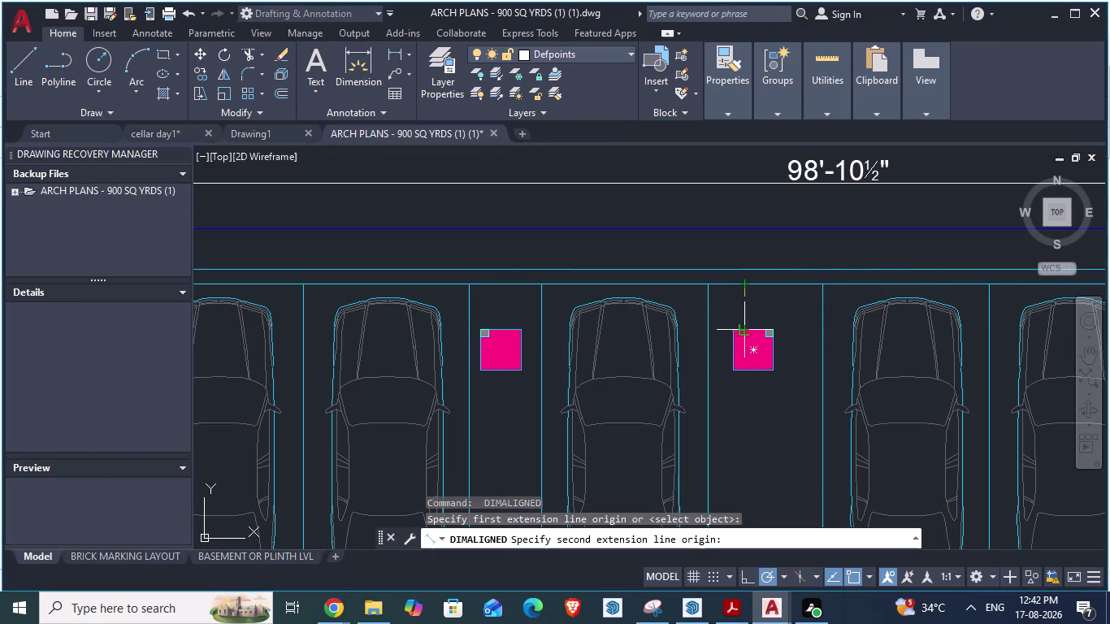
key(space)
scroll(down, 3)
key(alt+Tab)
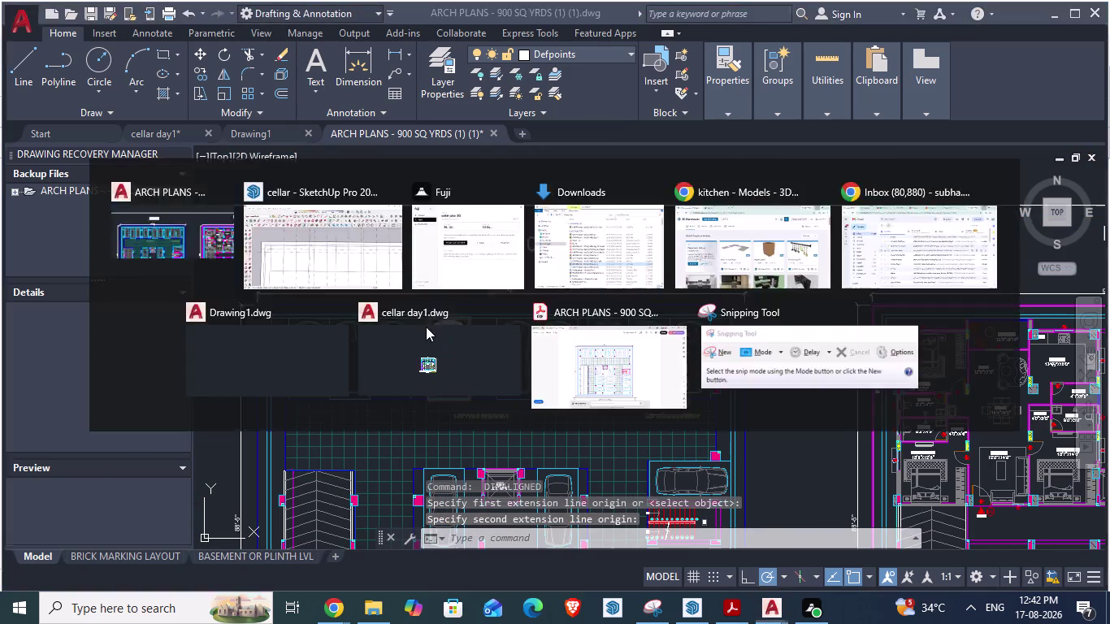
key(alt+Tab)
Back in SketchUp, start a guide from the top wall line, then cancel it.
key(alt+Tab)
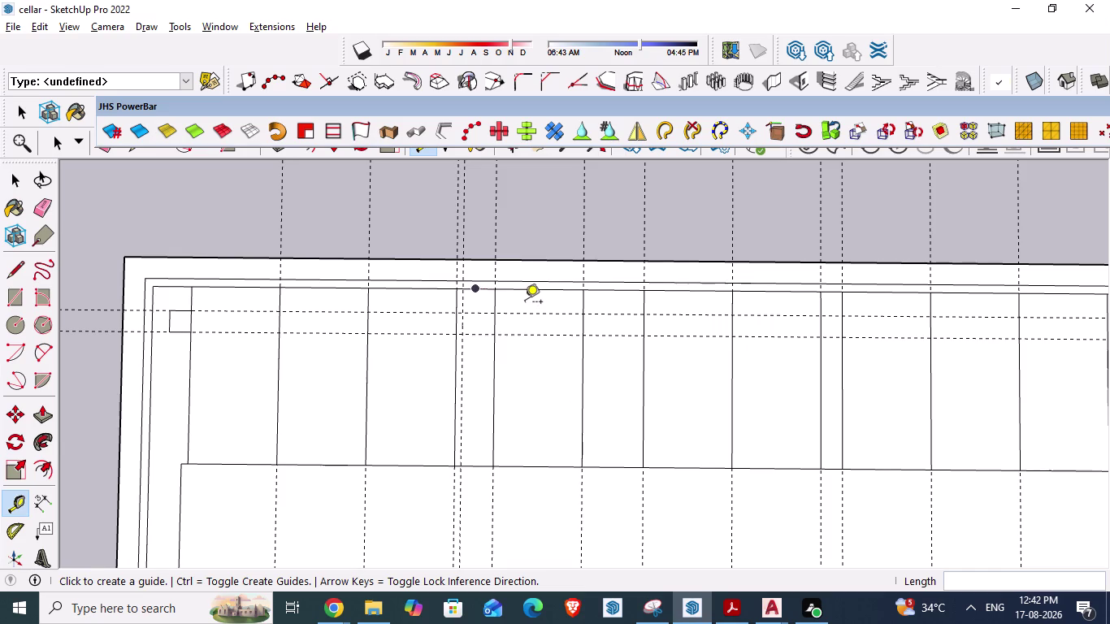
scroll(up, 3)
click(682, 293)
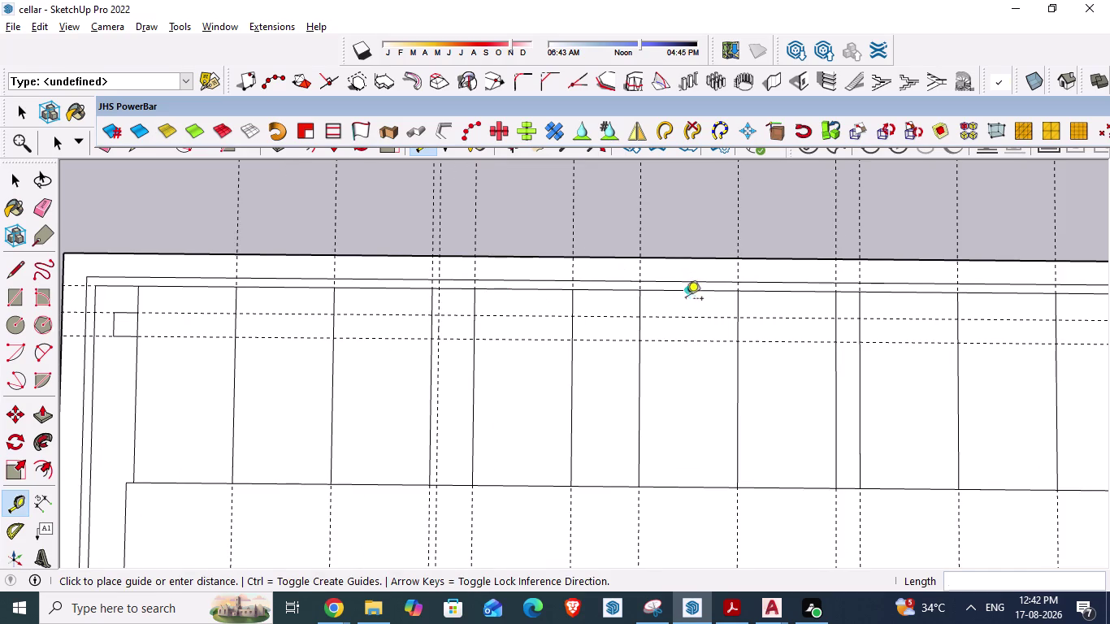
key(Escape)
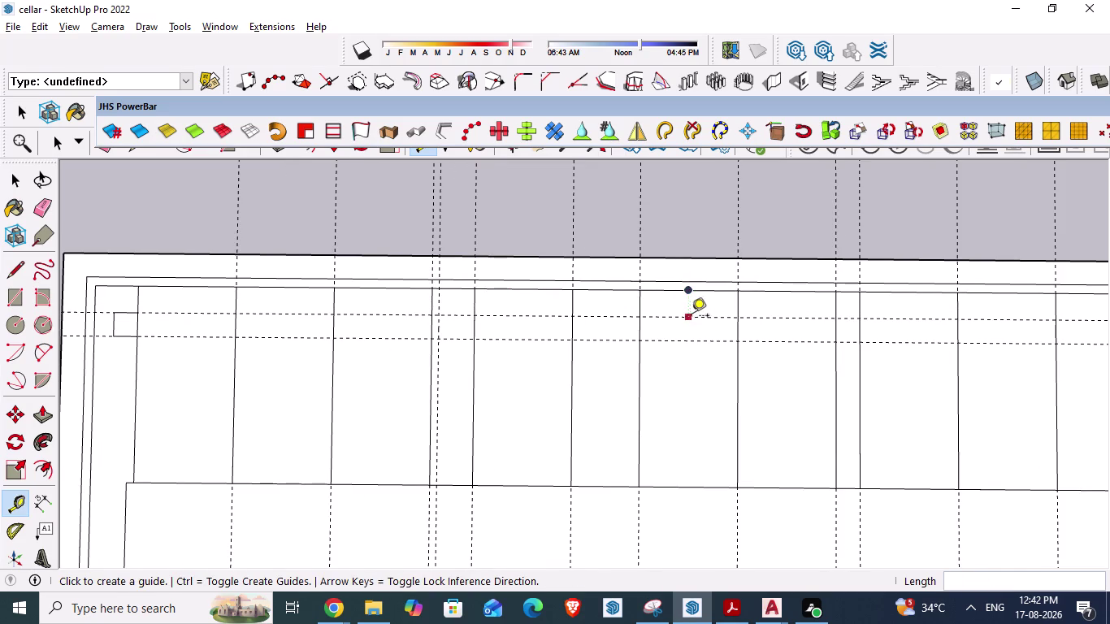
scroll(down, 3)
scroll(down, 3)
scroll(up, 3)
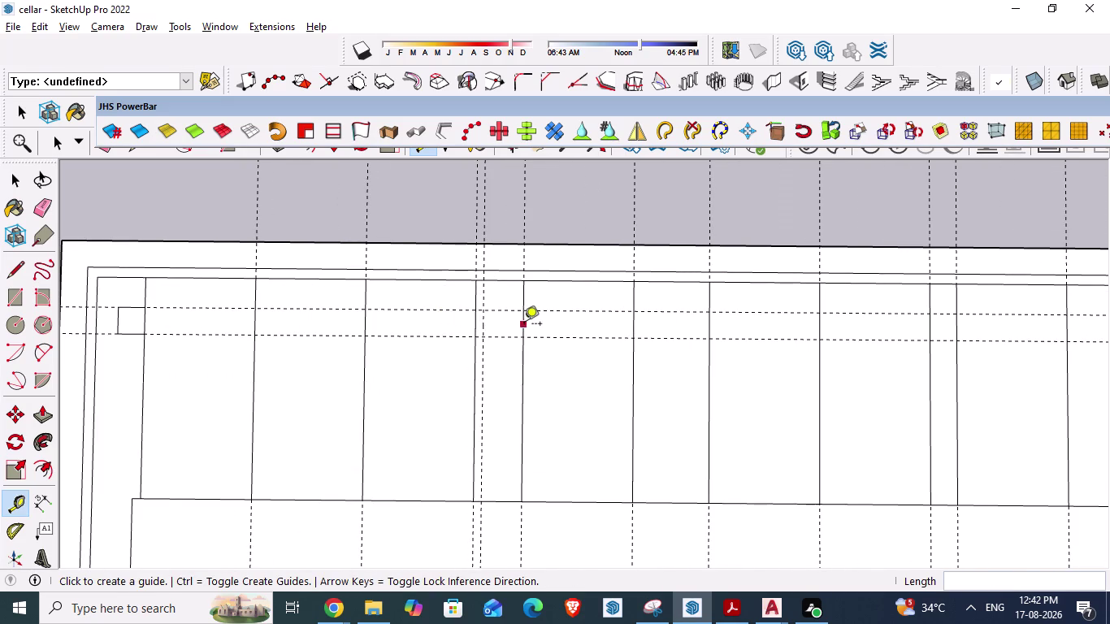
Add a guide 2' from the column guide, then abandon a guide from the top wall.
click(480, 327)
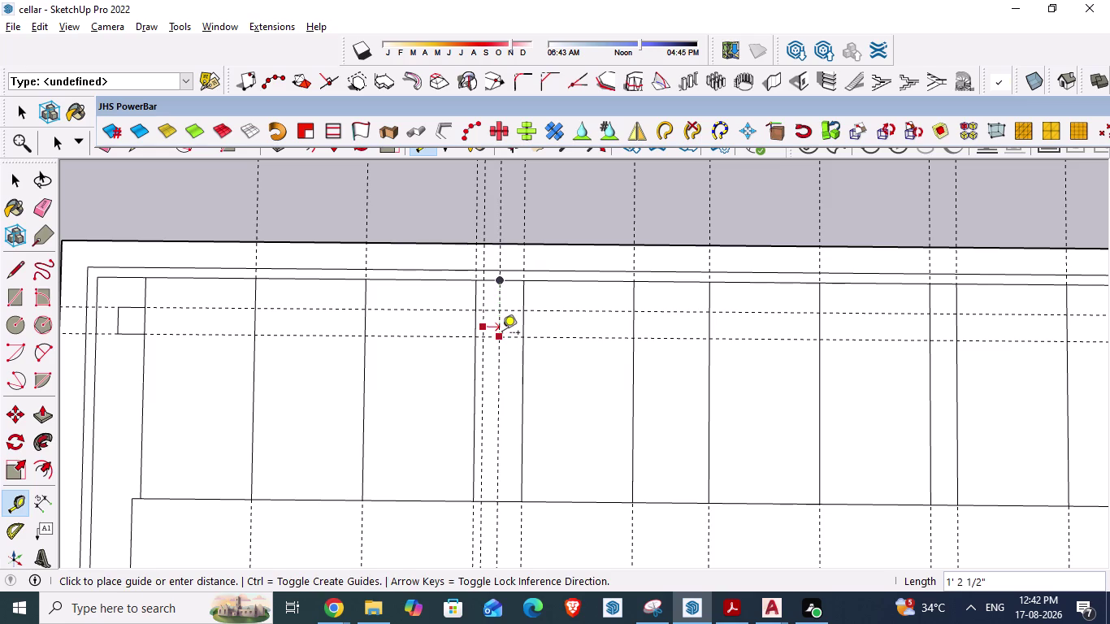
key(2)
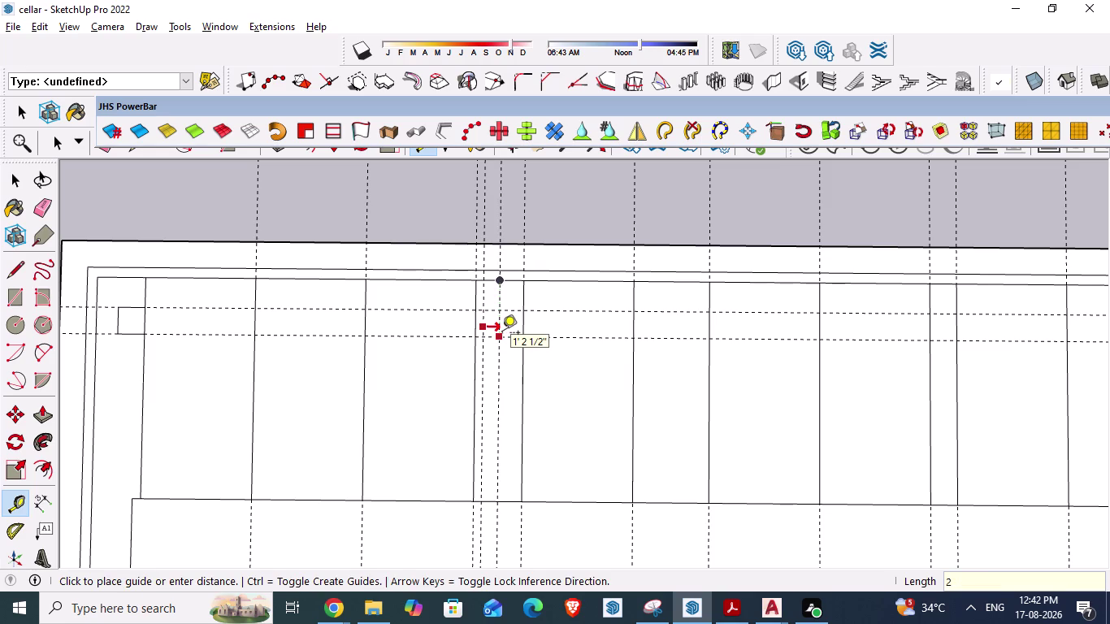
key(shift+quotedbl)
key(BackSpace)
key(apostrophe)
key(Return)
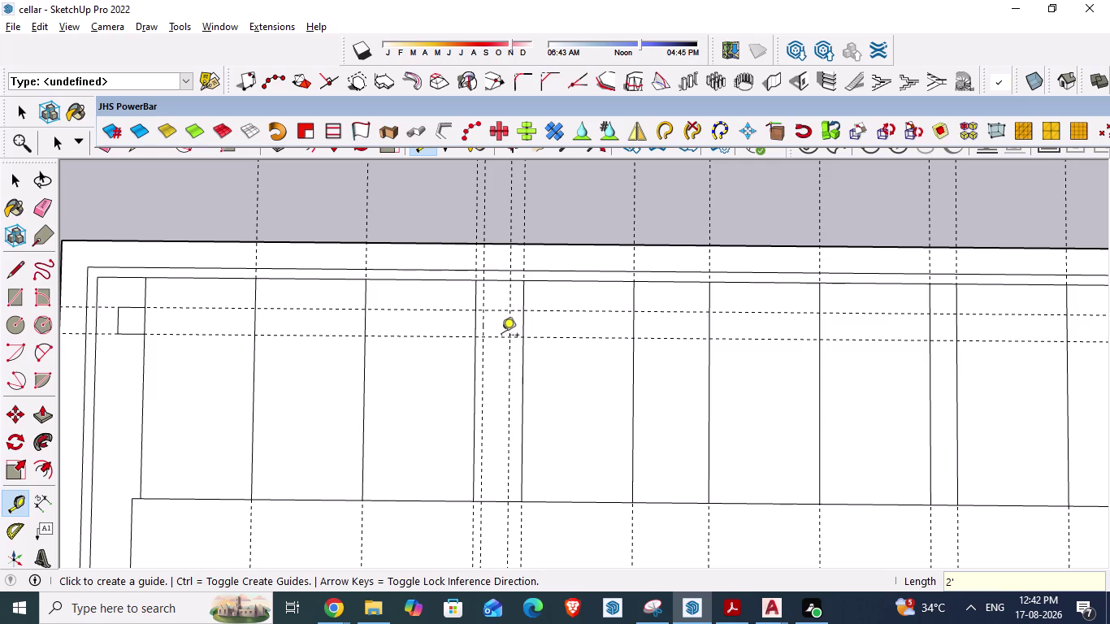
click(510, 341)
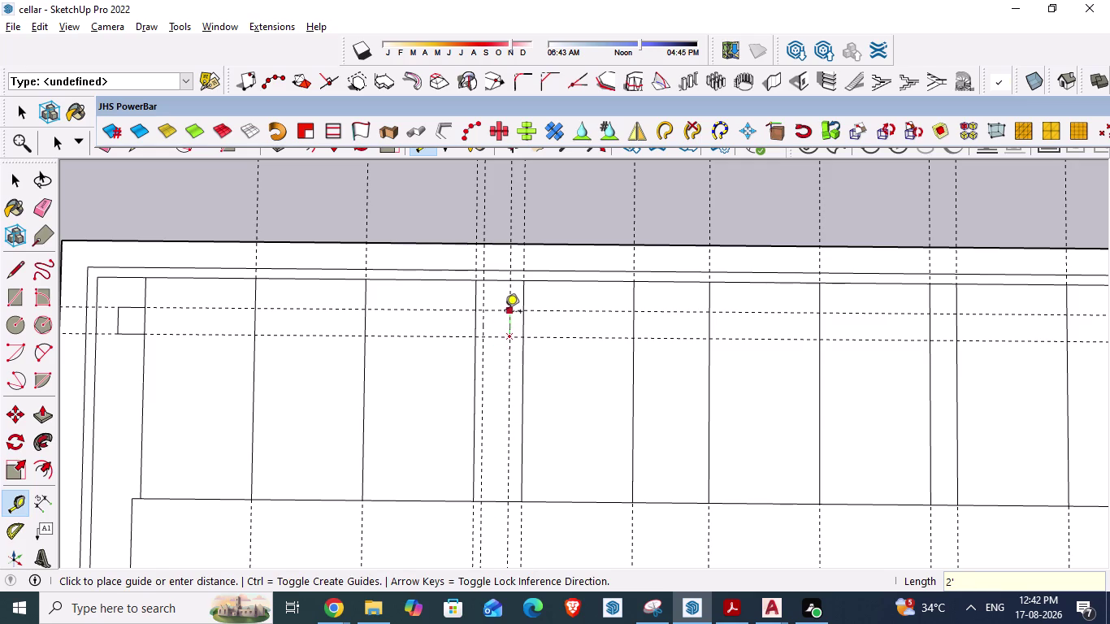
key(Escape)
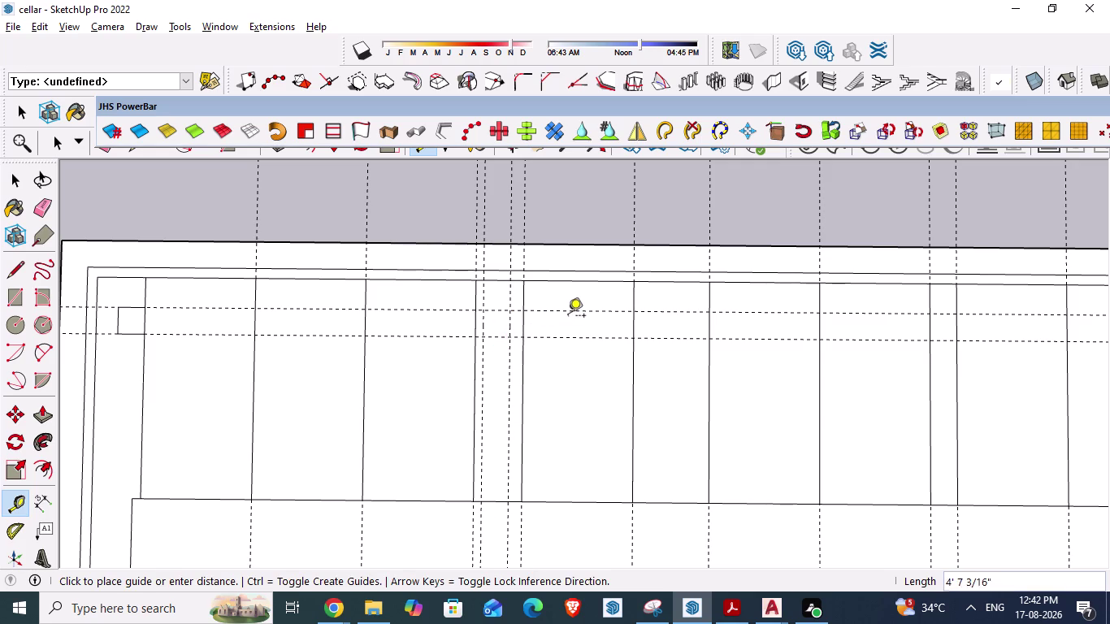
Draw the closed square column outline along the guide crossings, then zoom out.
key(l)
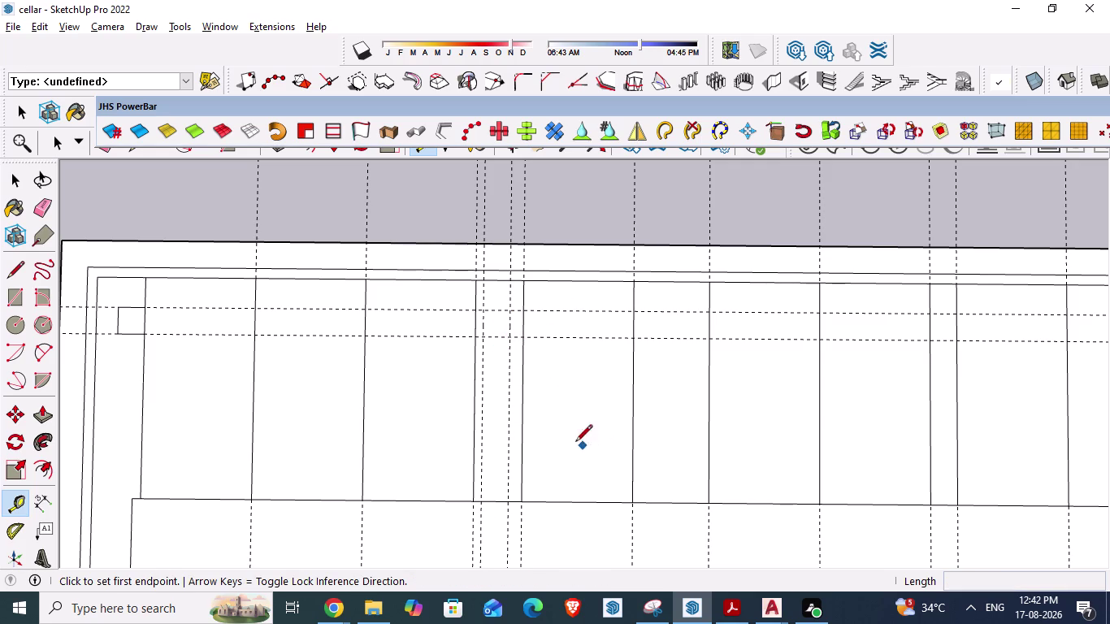
scroll(up, 3)
click(482, 308)
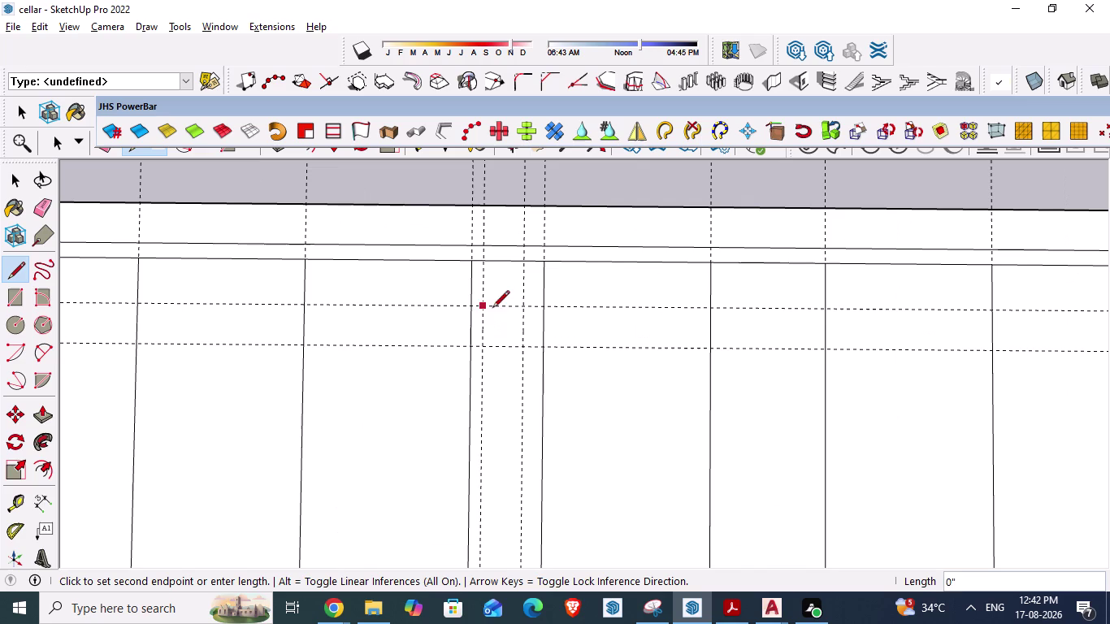
click(525, 310)
click(520, 346)
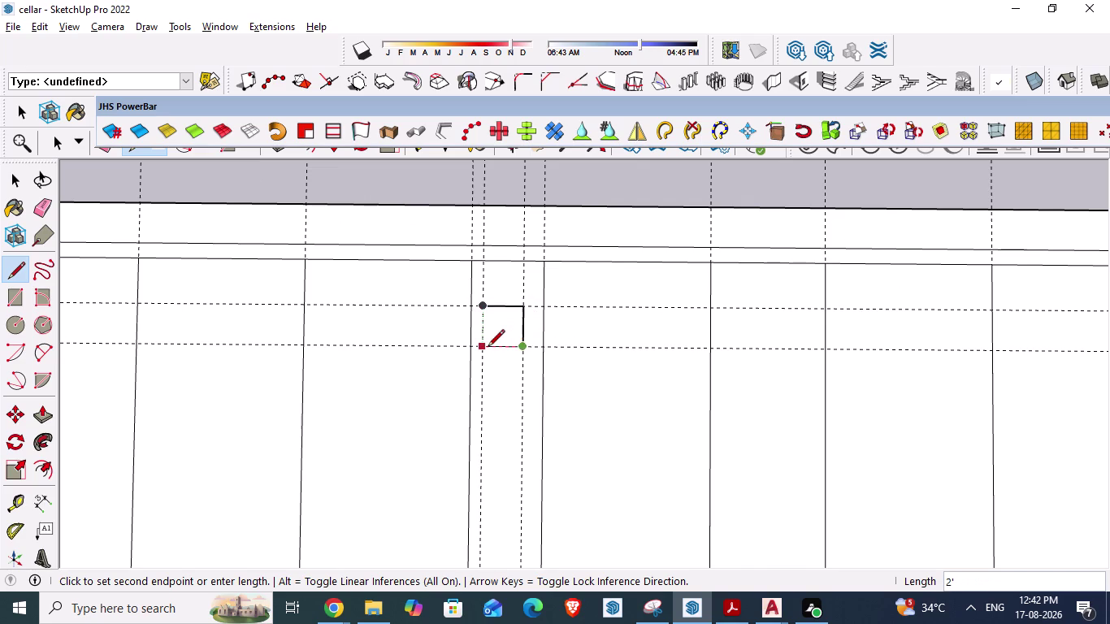
click(487, 348)
click(483, 308)
key(space)
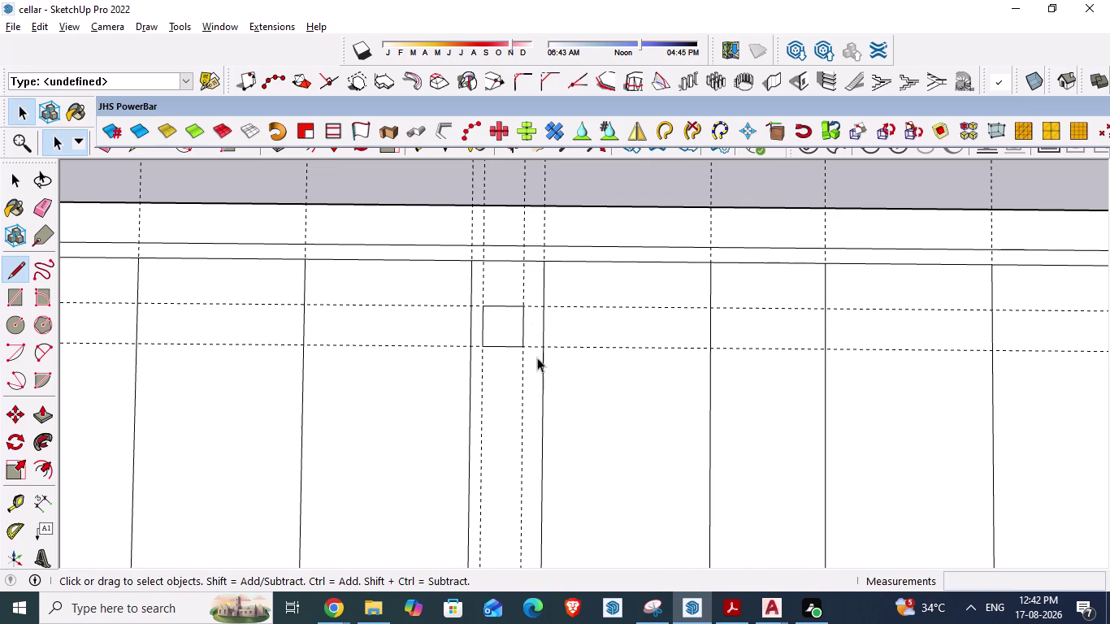
scroll(down, 3)
scroll(down, 3)
scroll(down, 3)
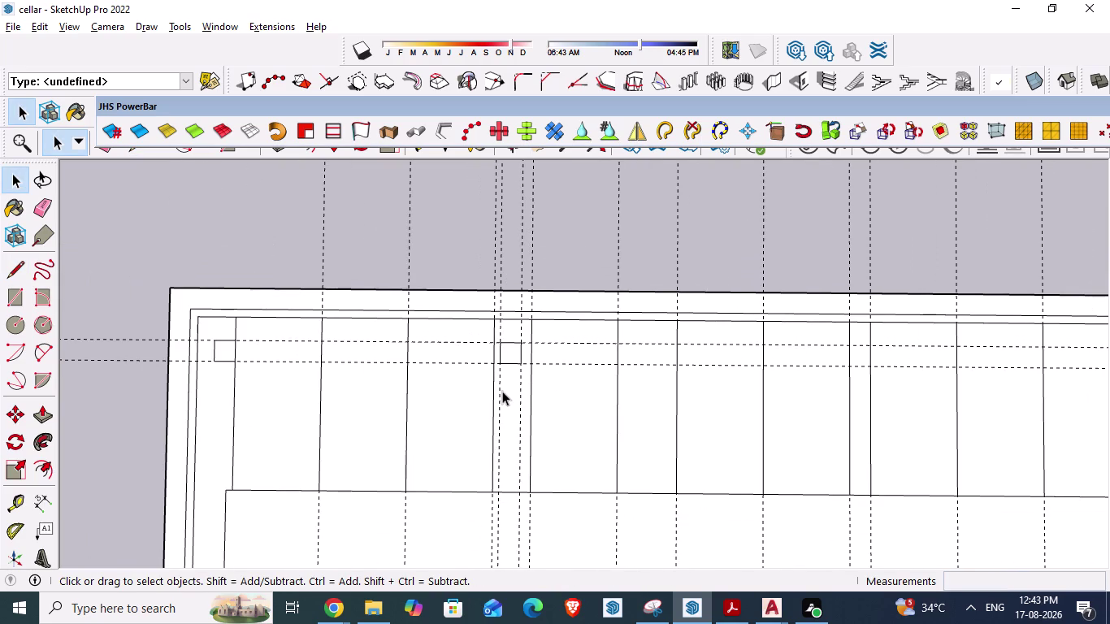
scroll(down, 3)
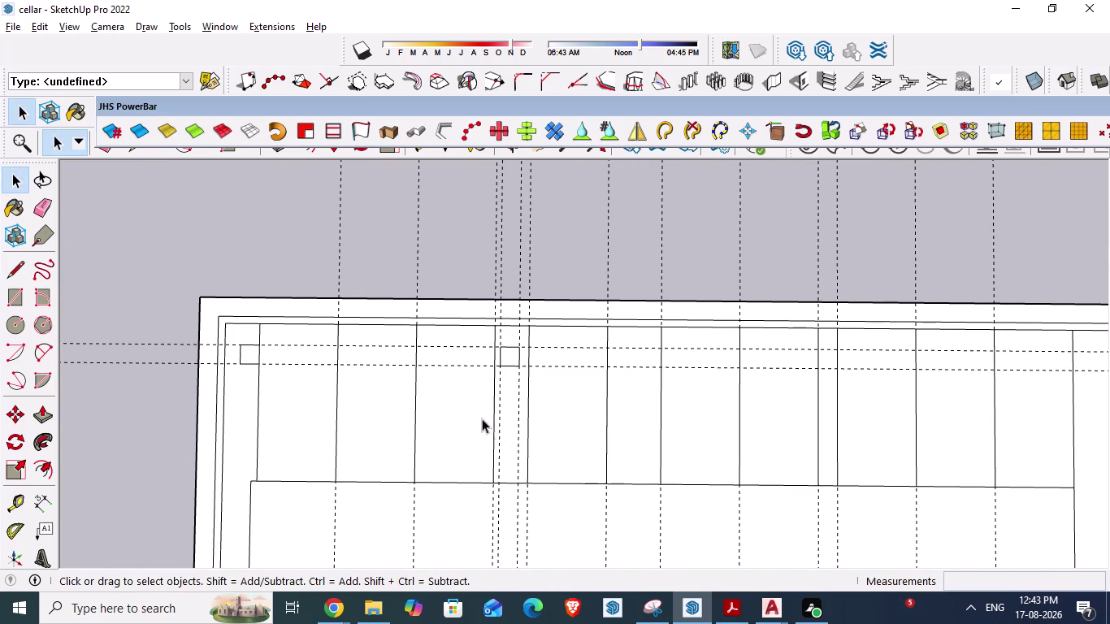
scroll(down, 3)
Switch to AutoCAD, zoom in, and pick the first point on the column edge.
key(alt+Tab)
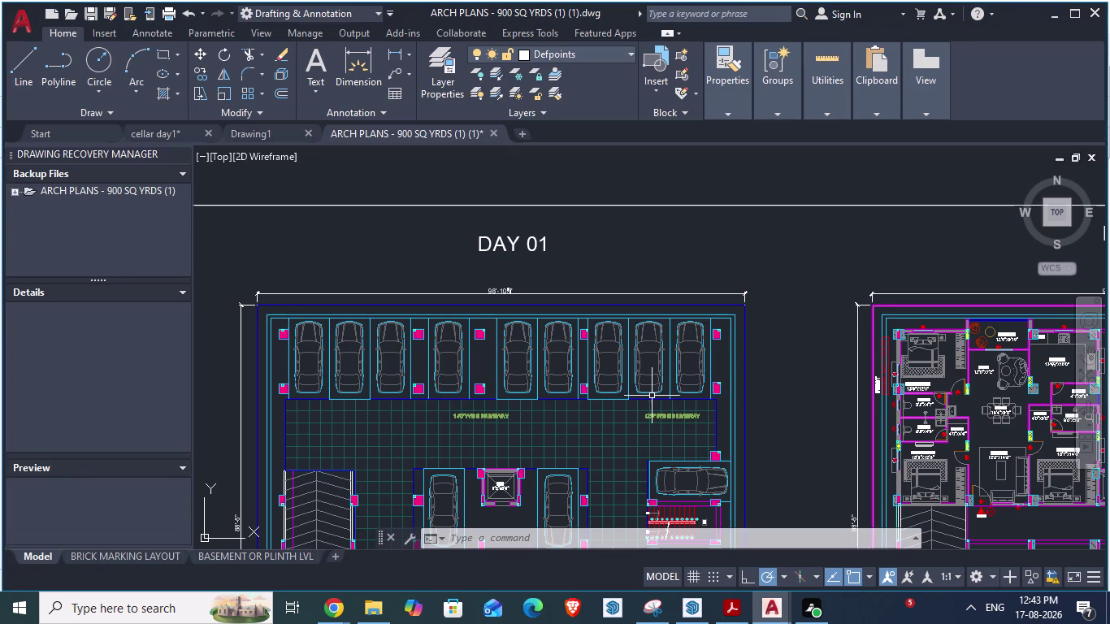
key(alt+Tab)
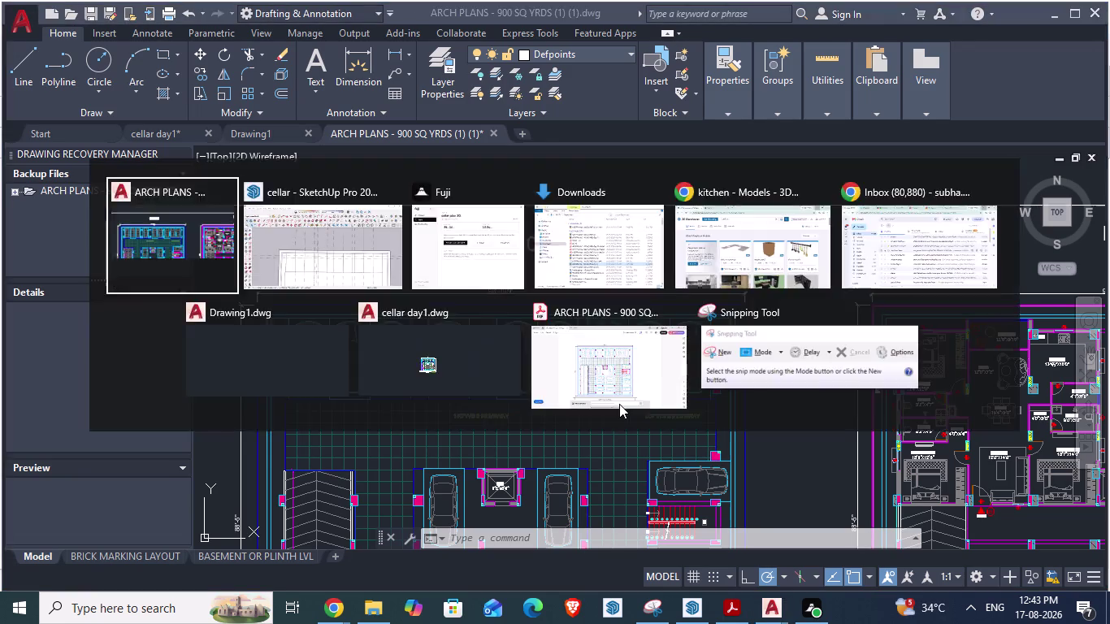
scroll(up, 3)
scroll(up, 3)
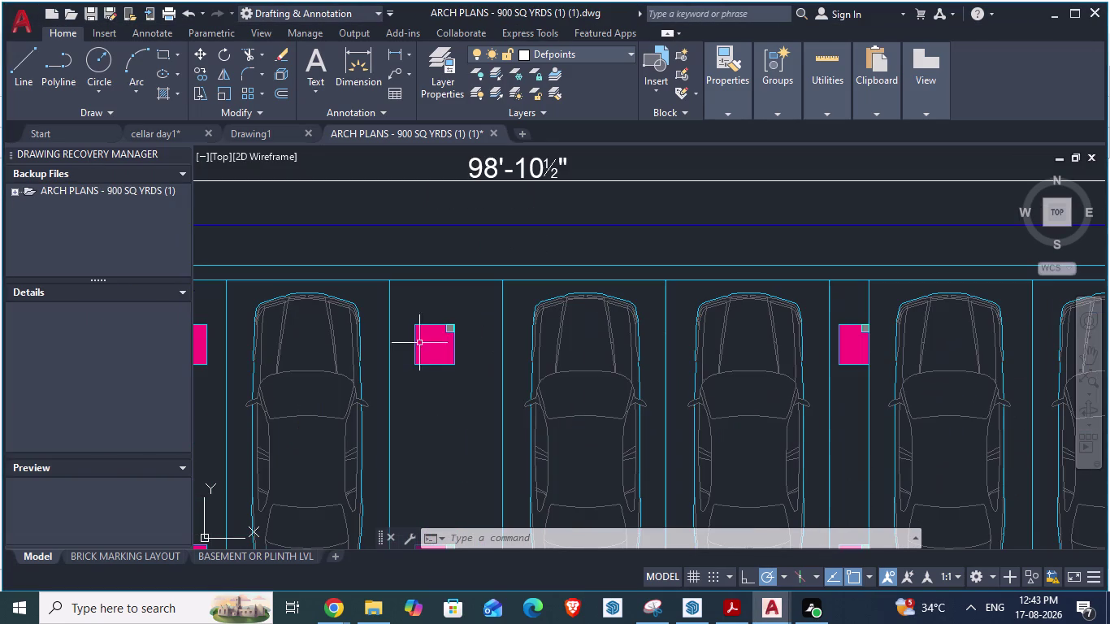
key(space)
click(390, 335)
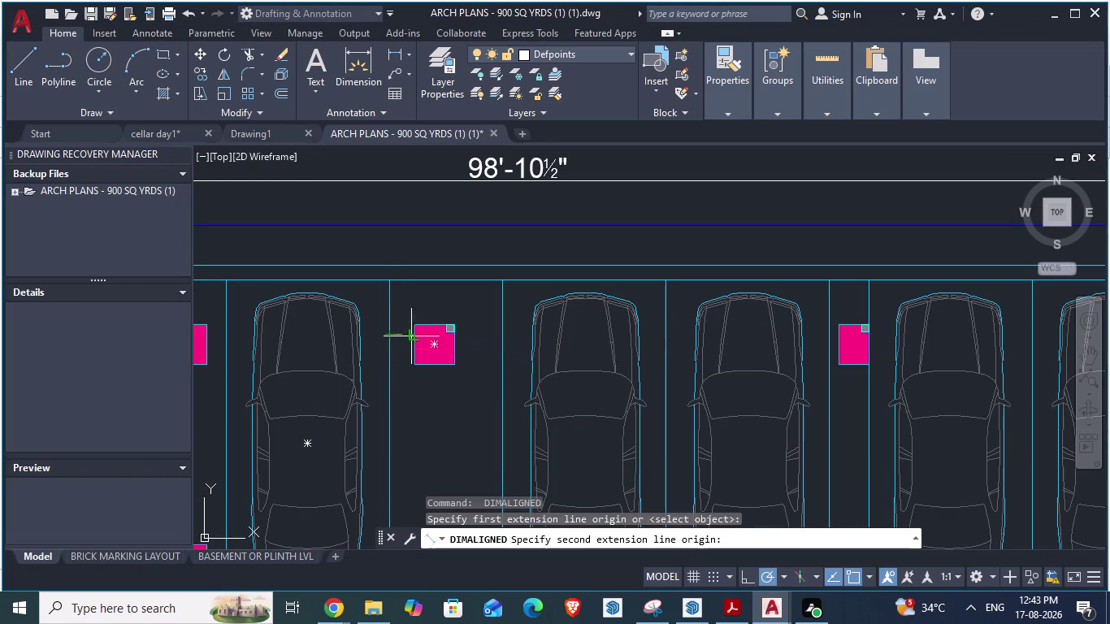
scroll(up, 3)
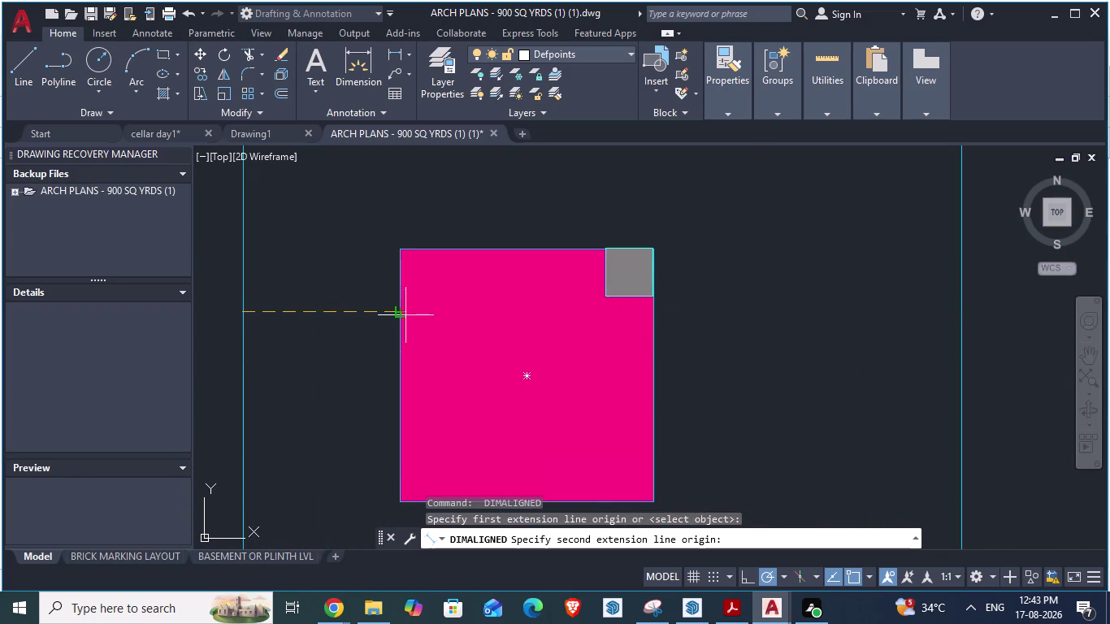
Briefly toggle between windows and zoom back out over the parking plan.
key(alt+Tab)
scroll(down, 3)
scroll(down, 3)
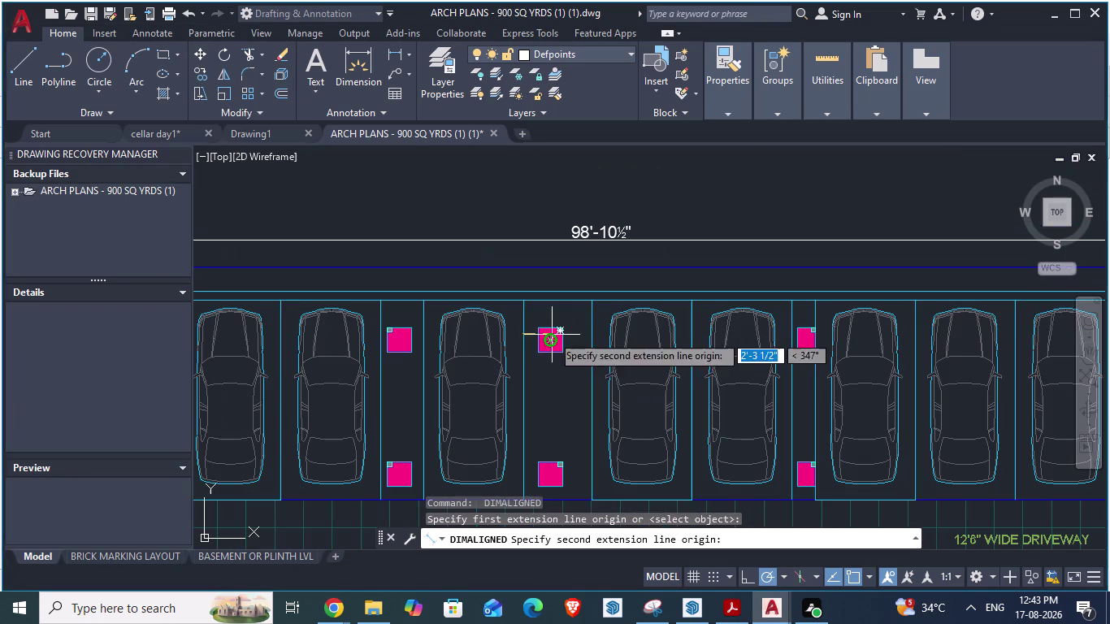
key(alt+Tab)
scroll(down, 3)
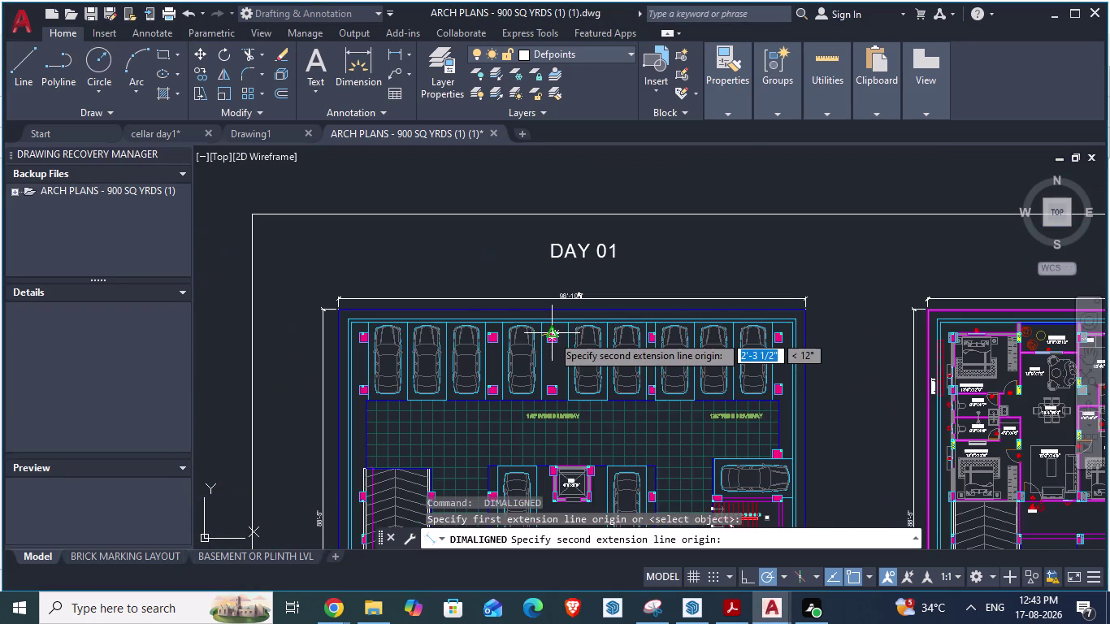
key(space)
scroll(down, 3)
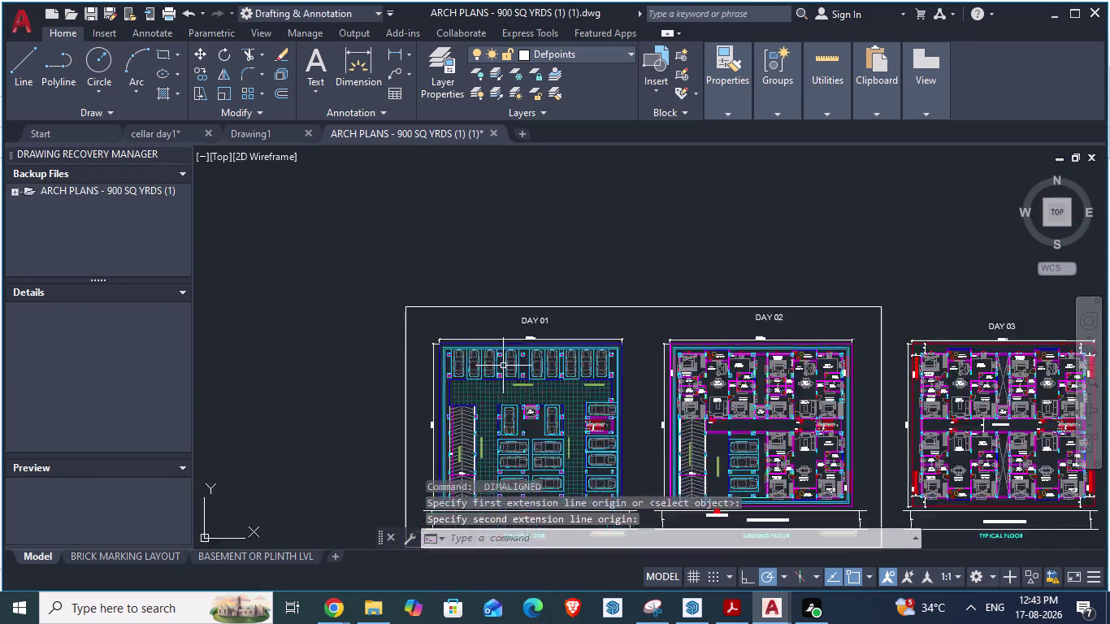
Zoom to the POOJA room, then start and cancel a measurement at the wall corner.
scroll(up, 3)
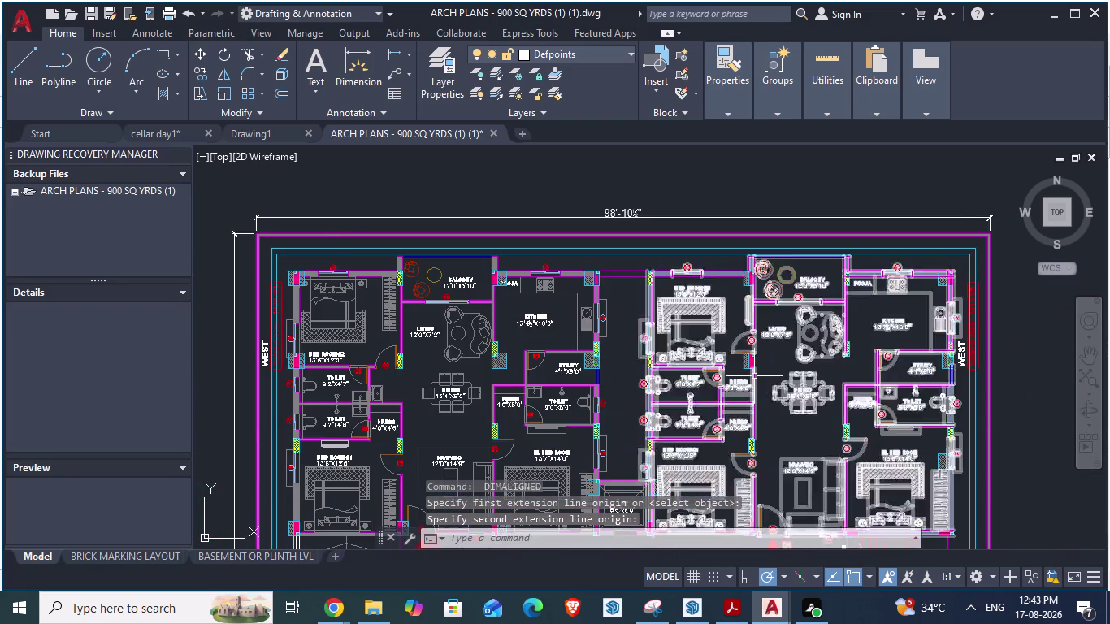
scroll(up, 3)
scroll(down, 3)
scroll(up, 3)
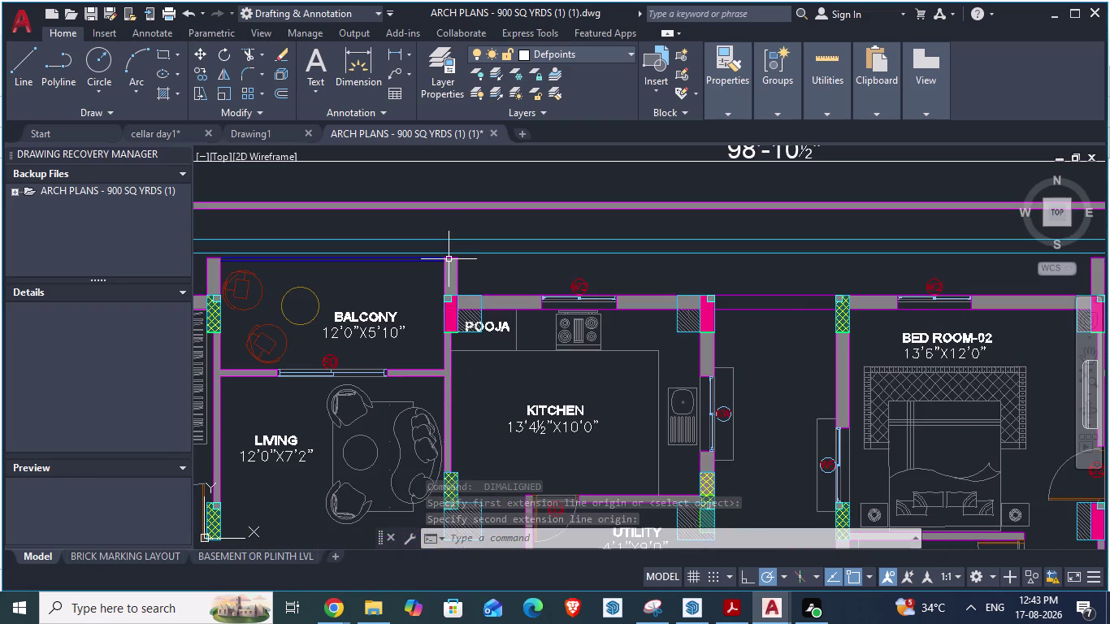
scroll(up, 3)
scroll(down, 3)
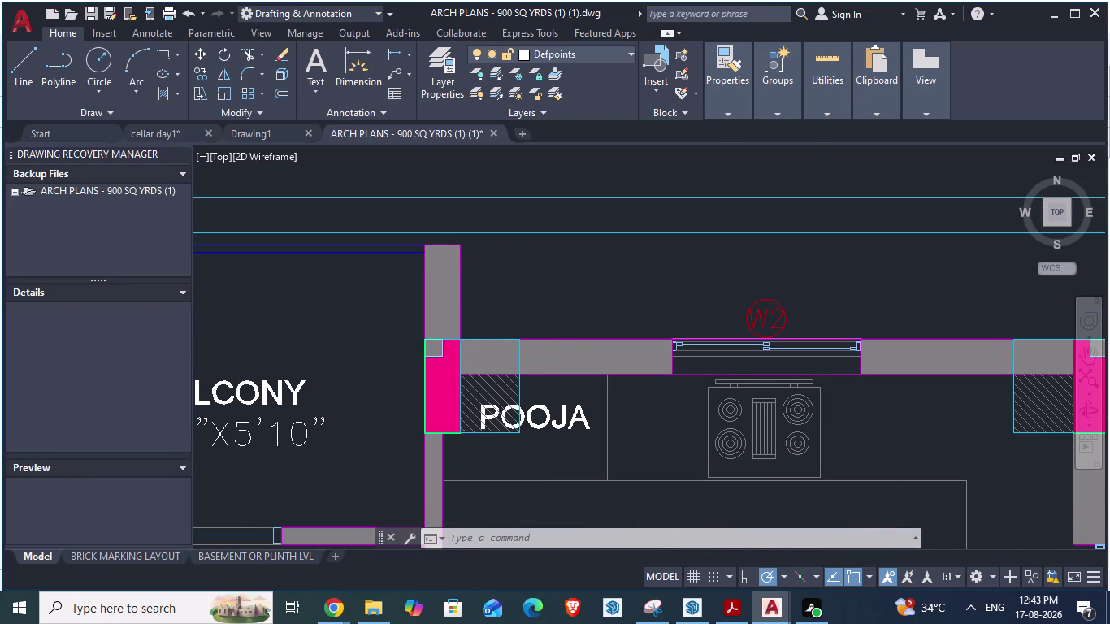
key(space)
click(507, 251)
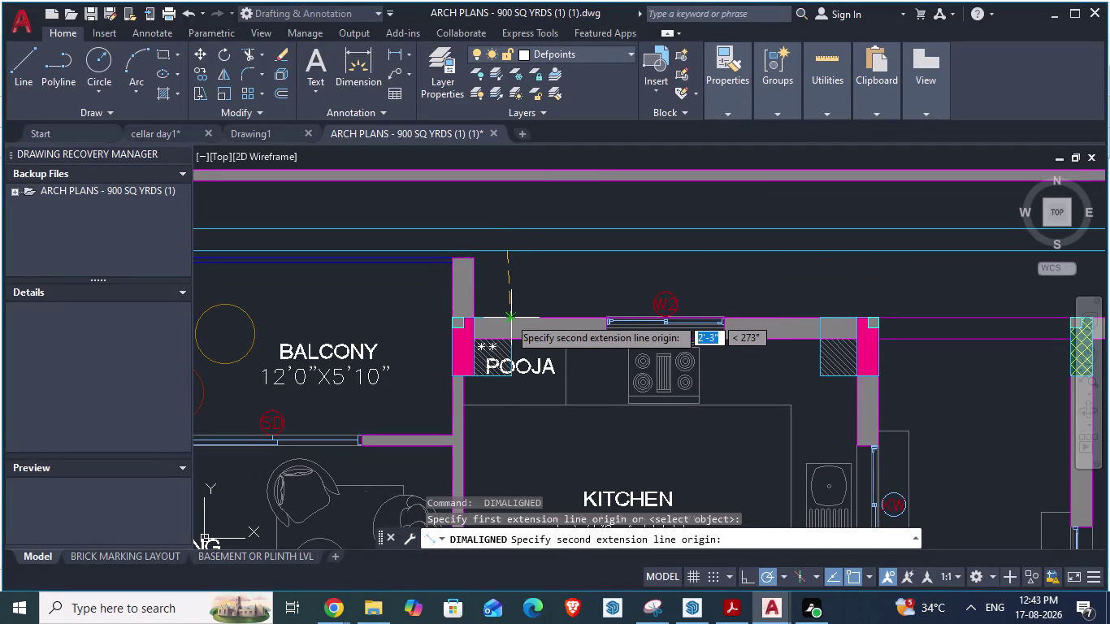
key(space)
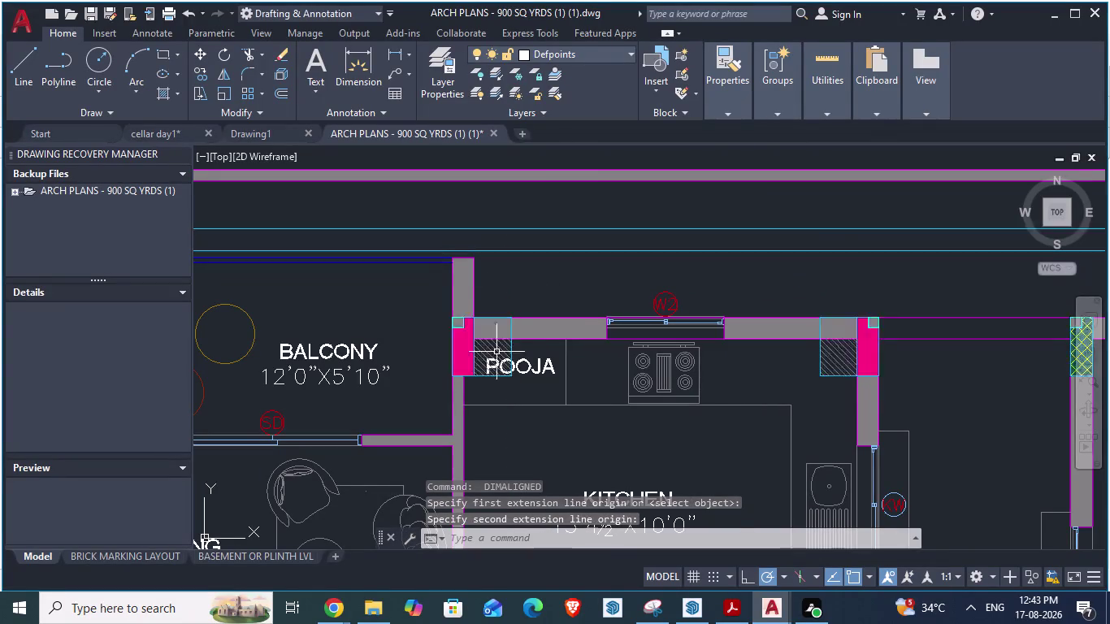
Measure the hatched column's corners (about 1'-0"), cancel with Esc, and return to SketchUp.
scroll(down, 3)
scroll(up, 3)
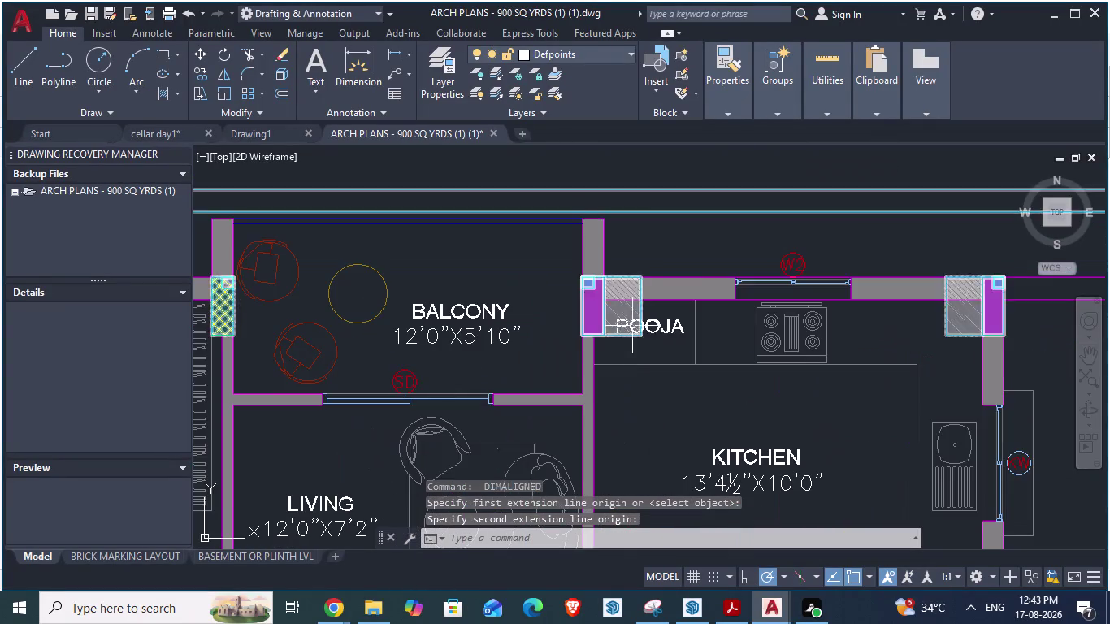
scroll(up, 3)
key(space)
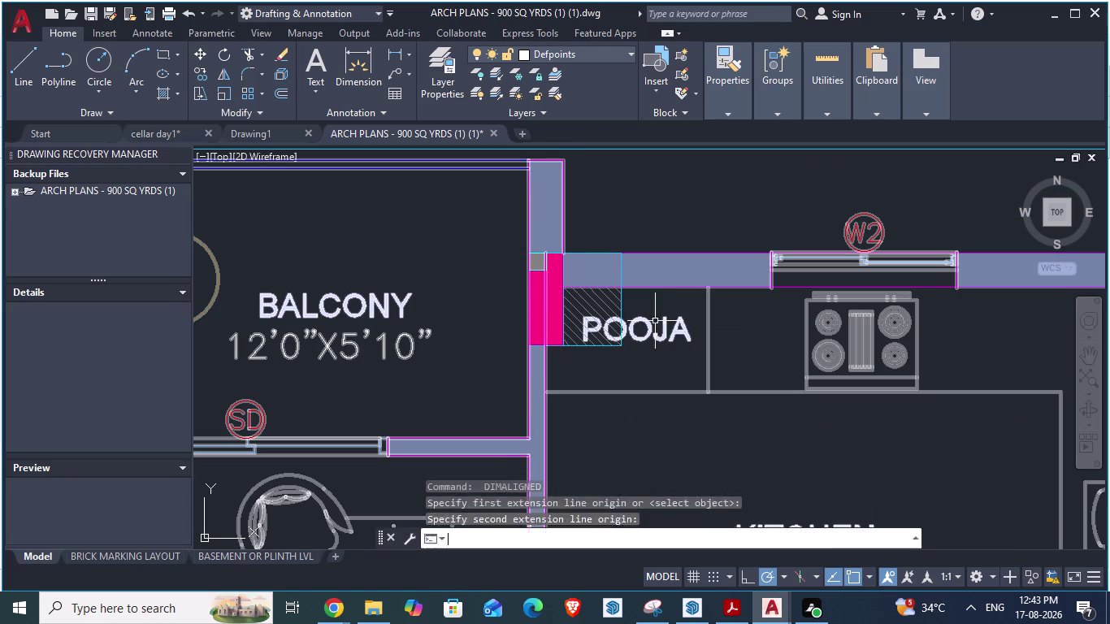
click(621, 307)
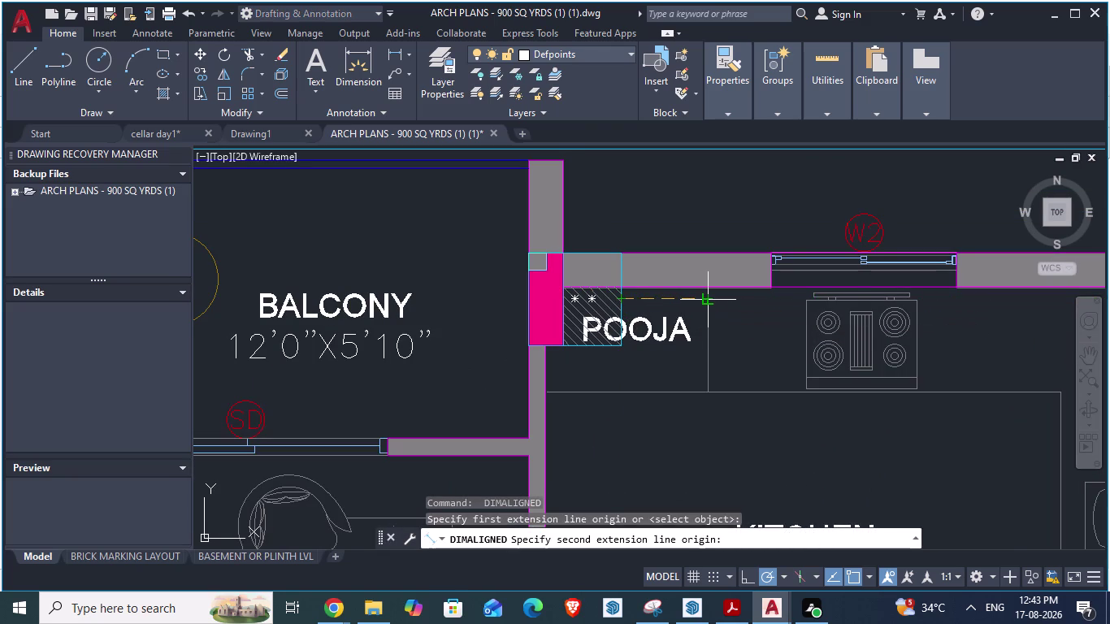
key(space)
key(space)
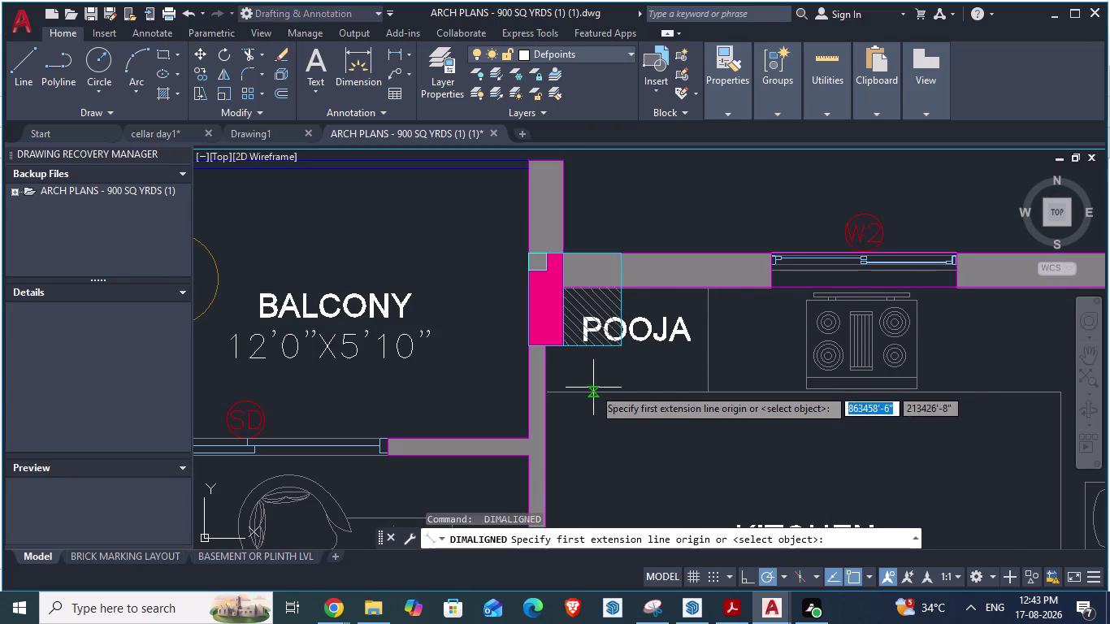
click(592, 390)
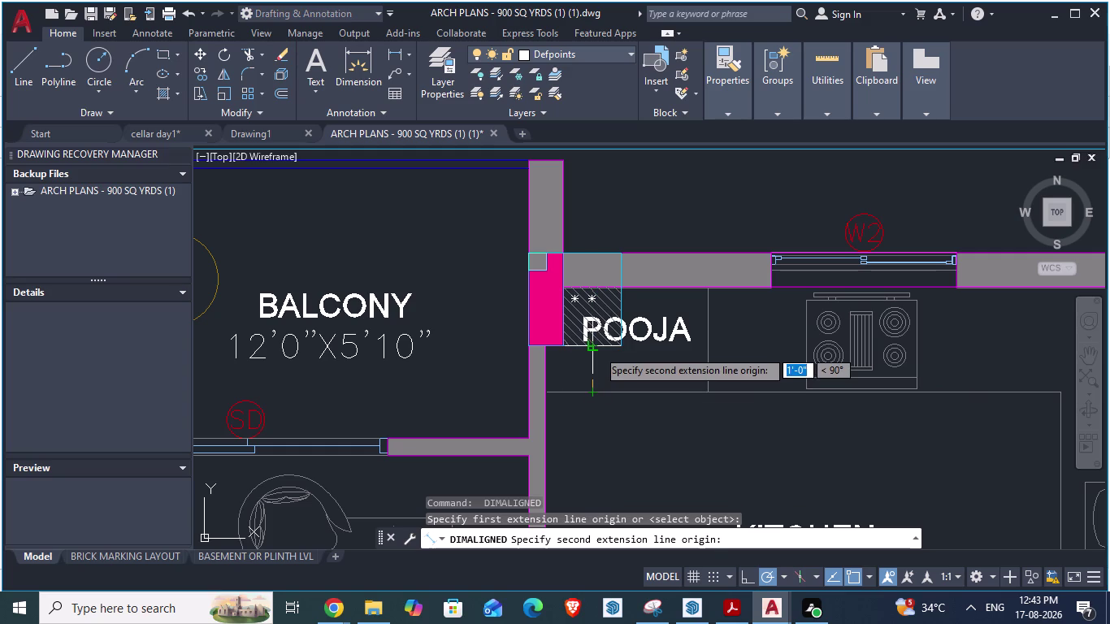
key(Escape)
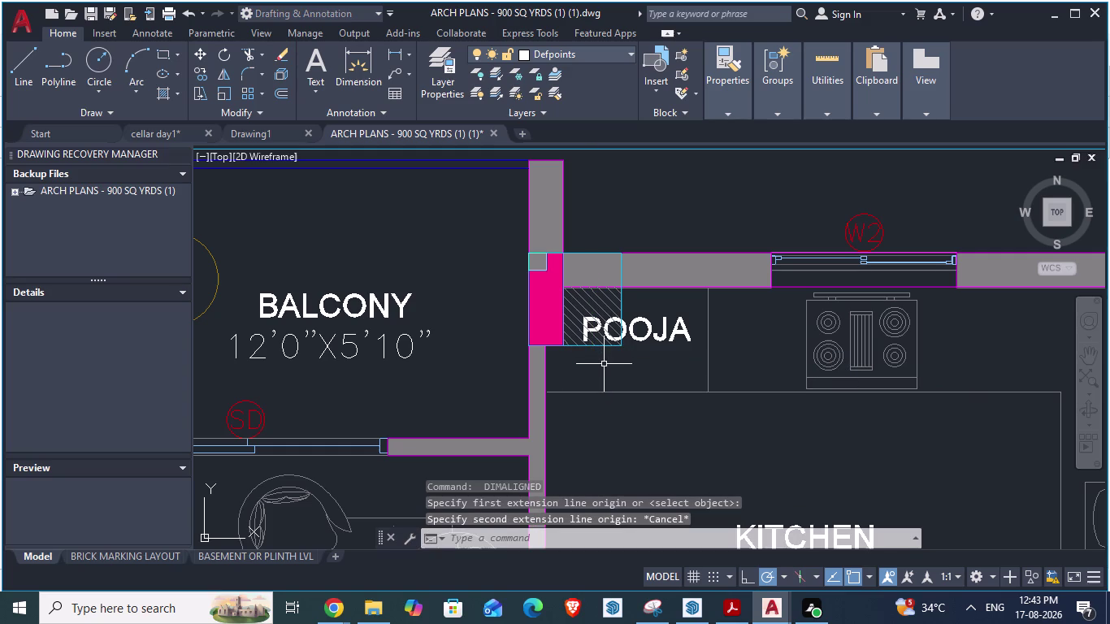
key(alt+Tab)
key(alt+Tab)
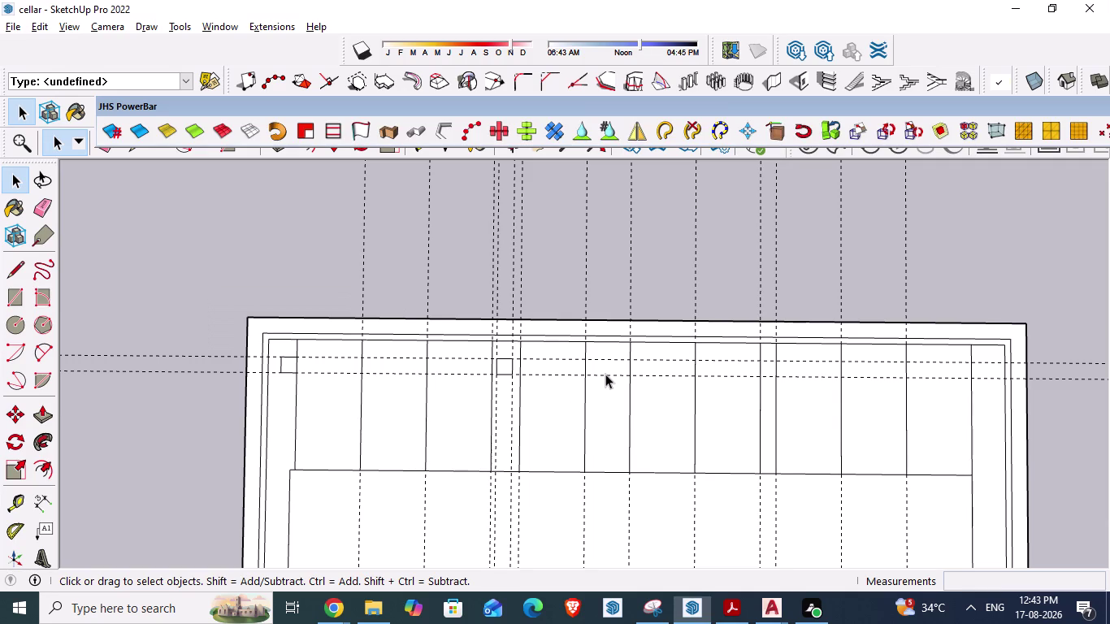
key(ctrl+s)
scroll(down, 3)
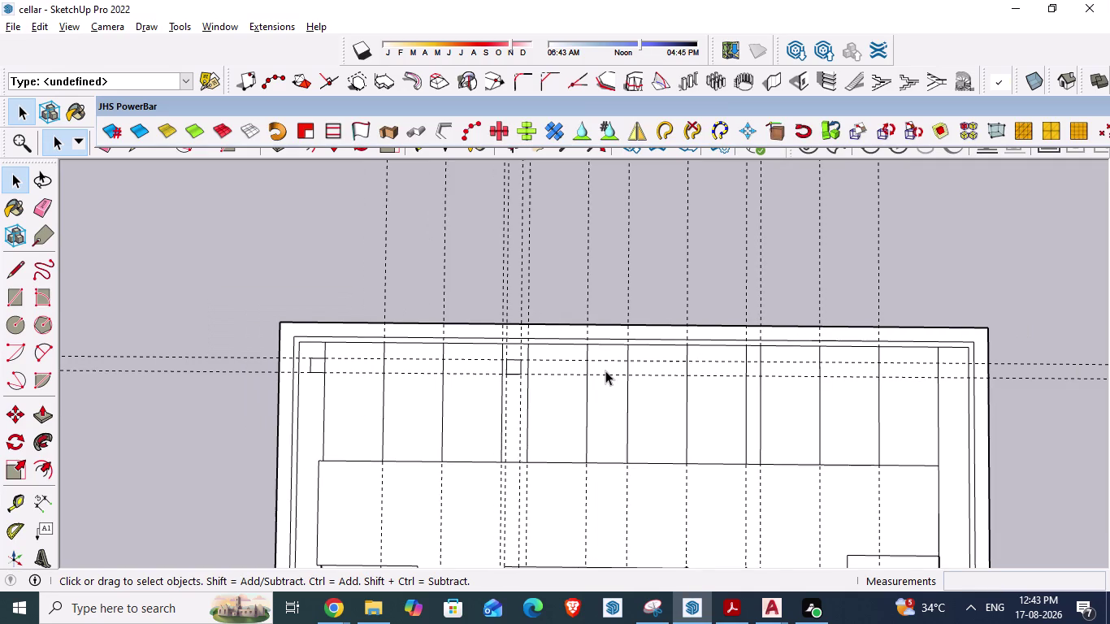
scroll(down, 3)
scroll(down, 3)
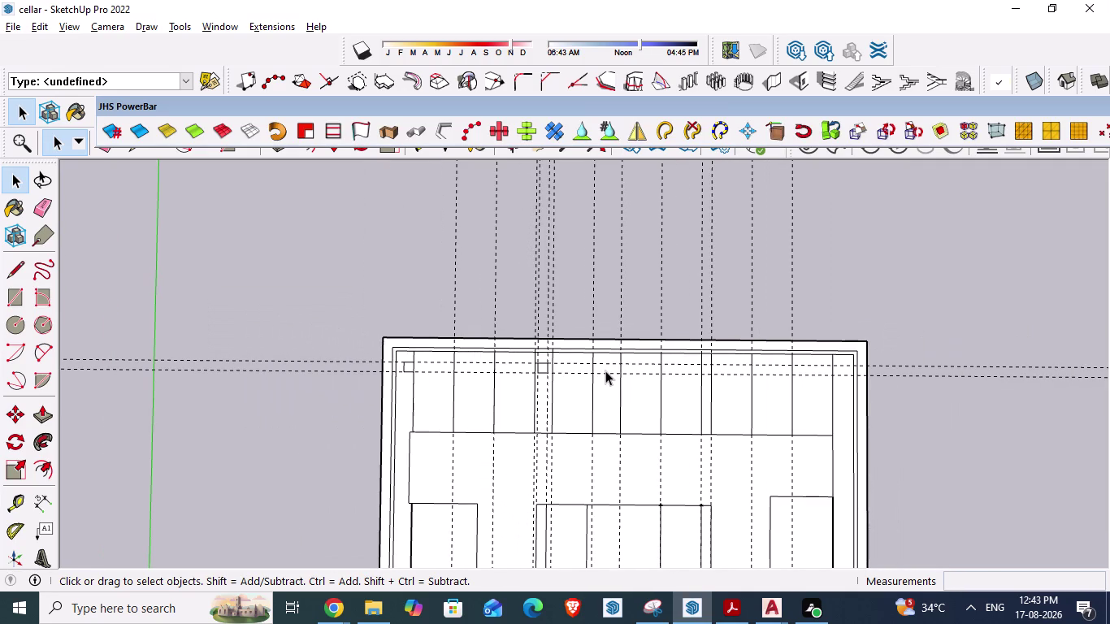
scroll(down, 3)
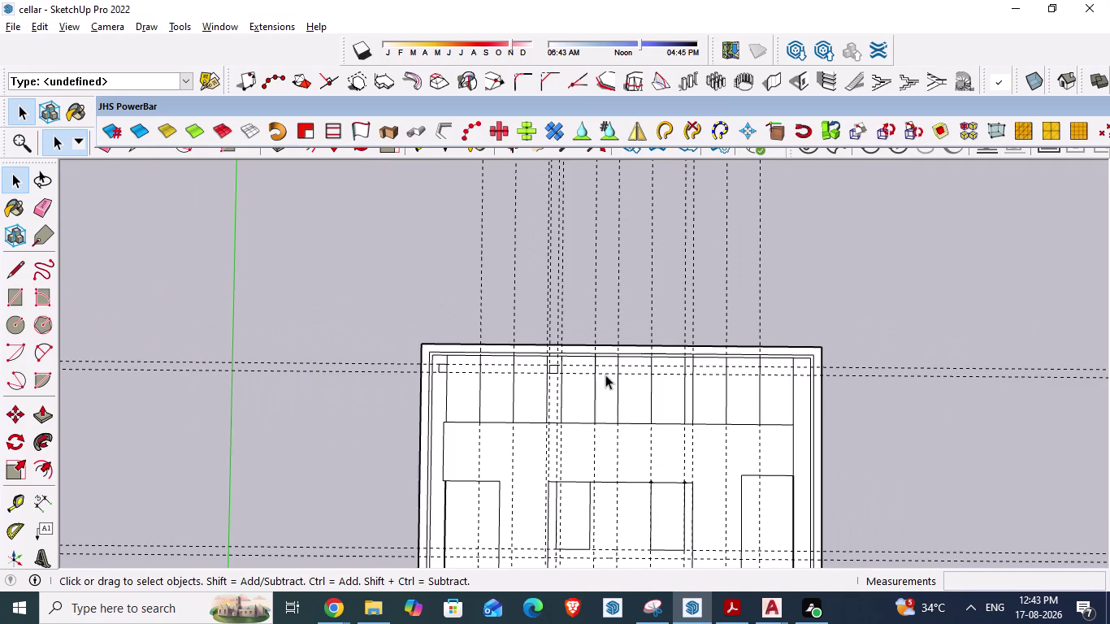